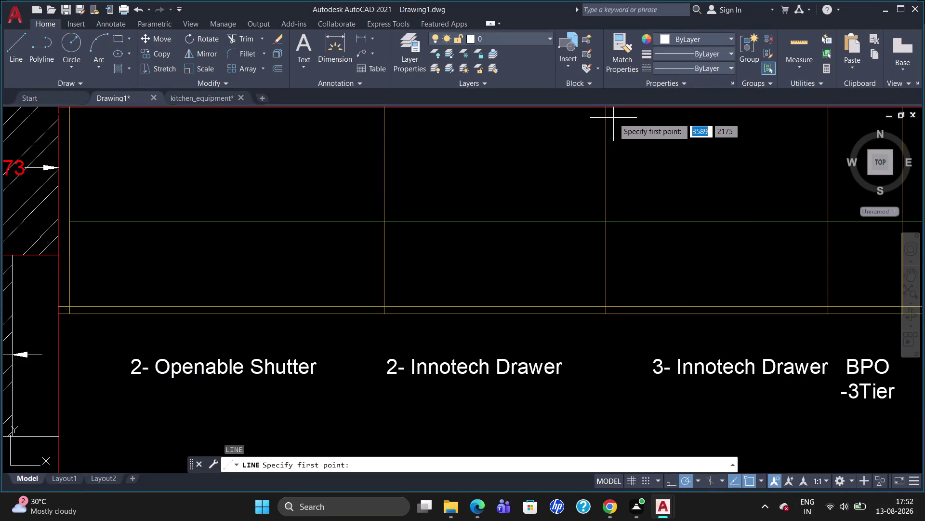
Draw the top, right and bottom edges of the hob outline in the 3-Innotech Drawer bay.
click(614, 117)
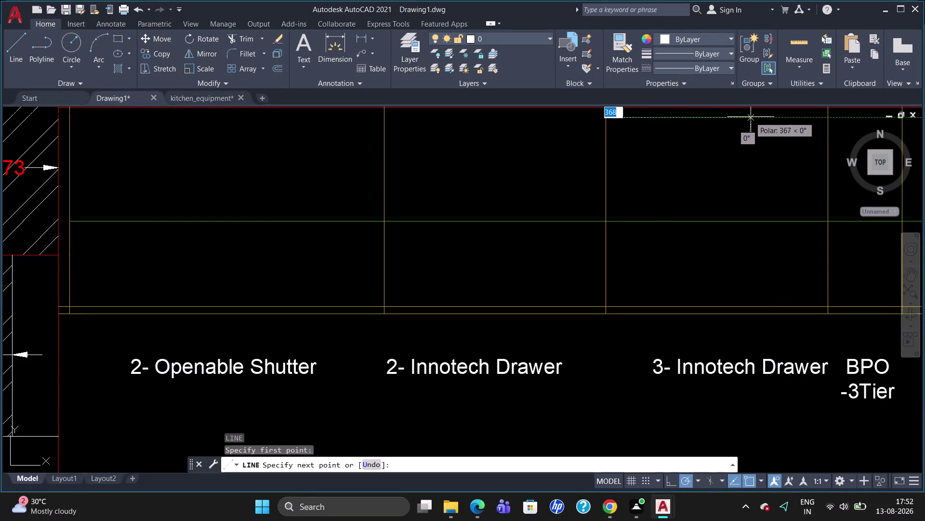
click(819, 115)
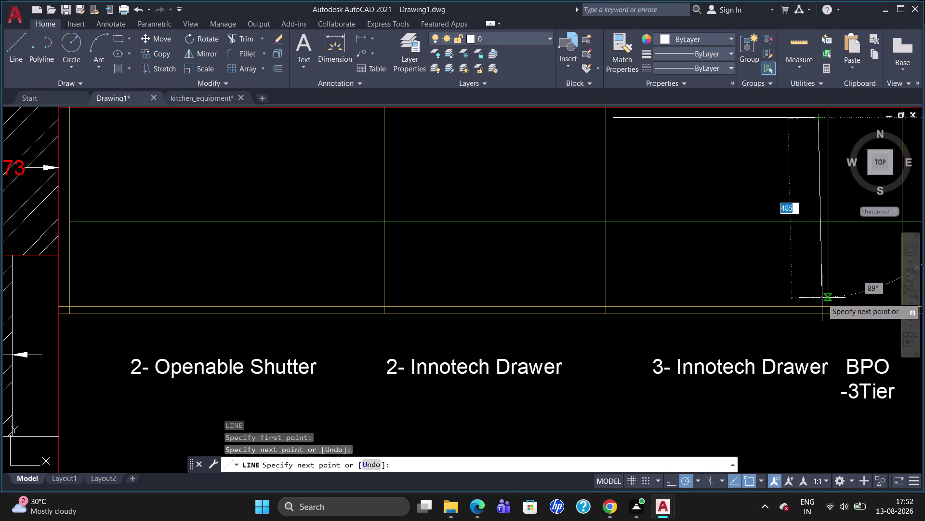
click(822, 299)
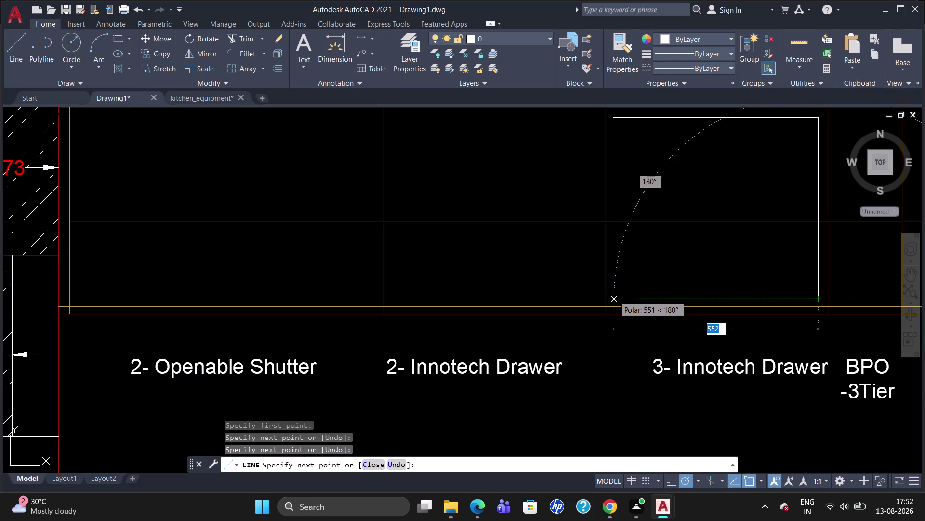
click(609, 296)
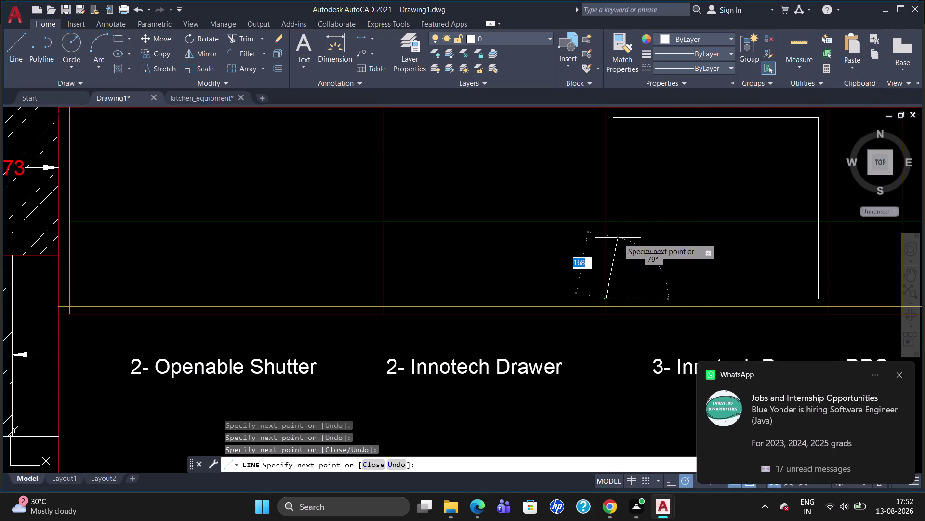
key(Escape)
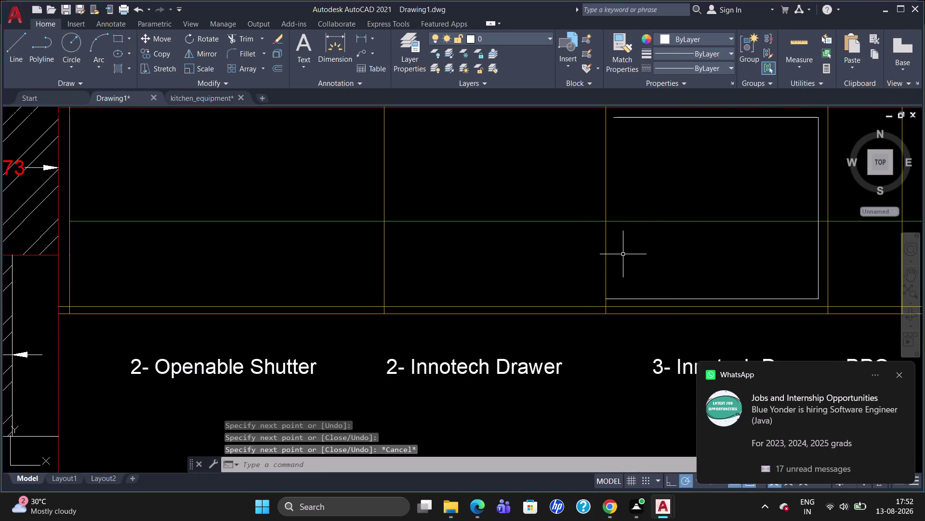
Add the outline's left edge from the top-left corner down to the bottom-left corner.
key(l)
key(Return)
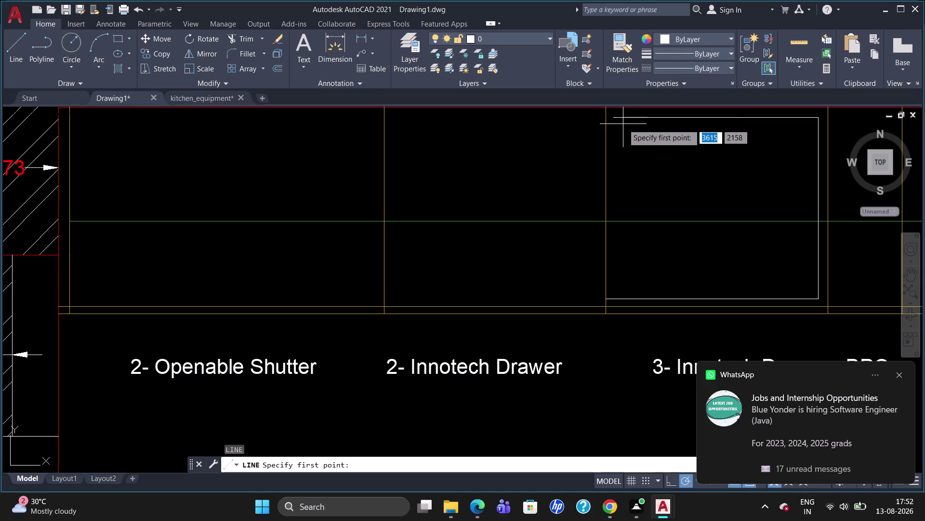
click(615, 117)
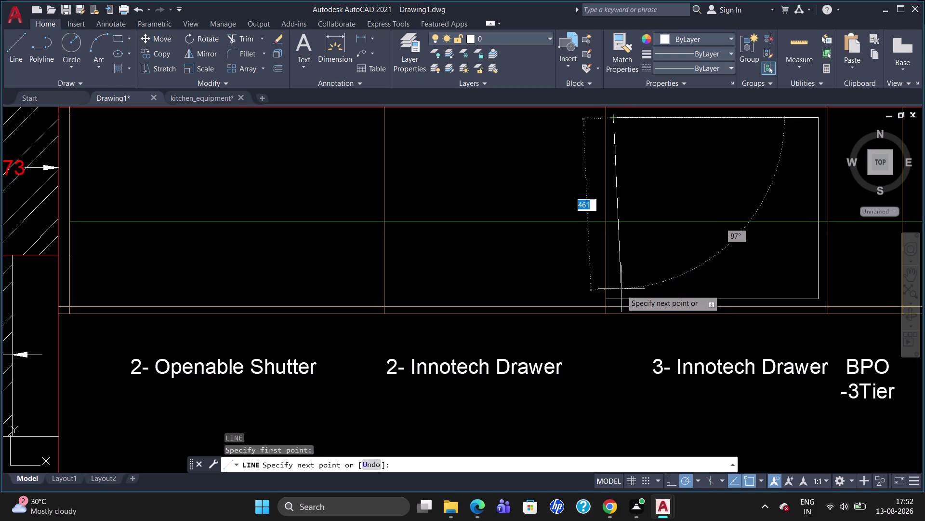
click(616, 298)
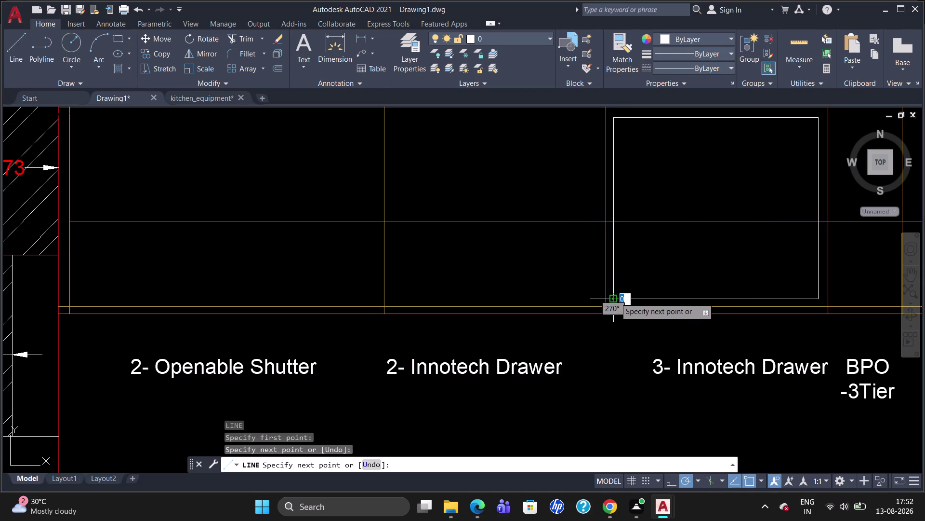
key(Escape)
Trim the overhanging line at the outline's bottom-left corner.
text(tr)
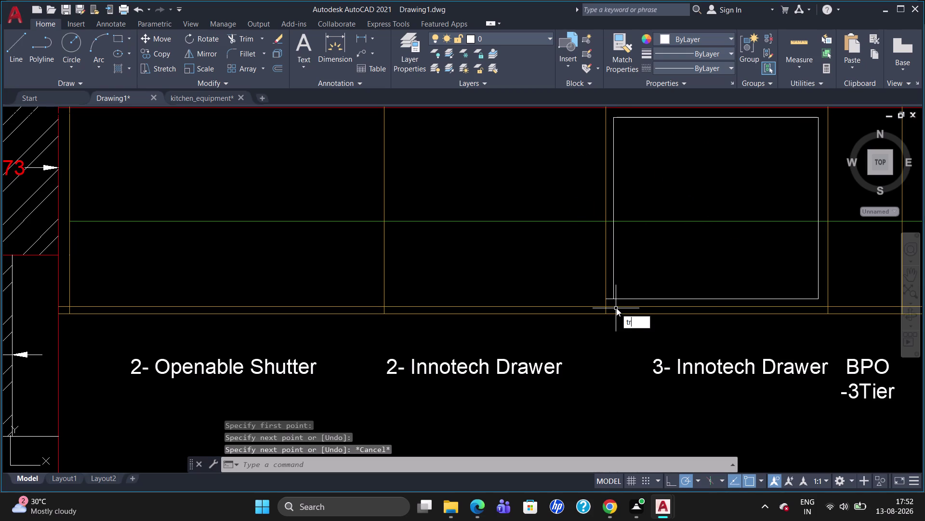
key(Return)
key(Return)
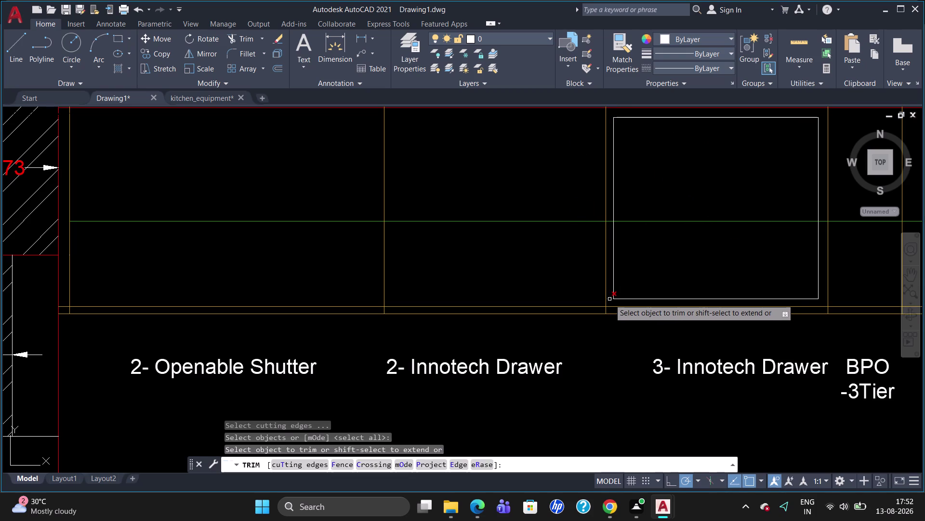
click(610, 299)
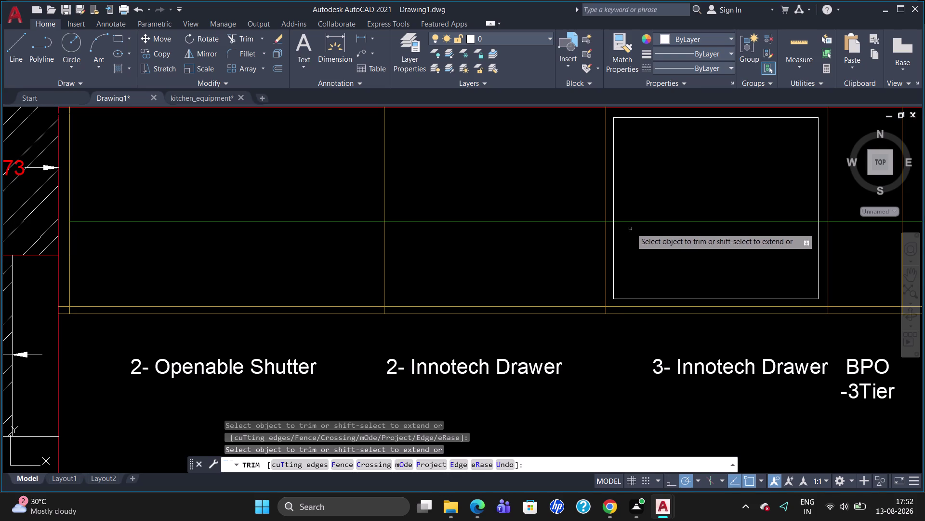
key(Escape)
Select the four outline edges and join them into one polyline.
click(658, 118)
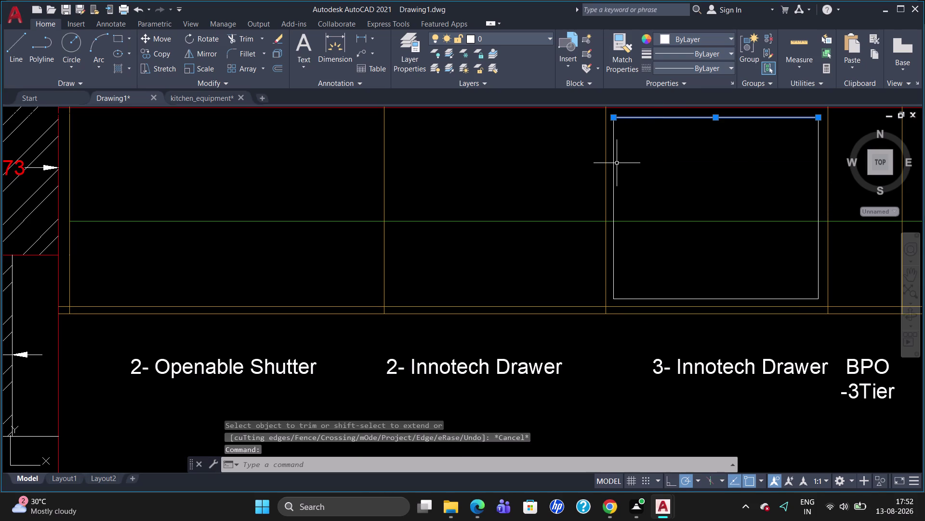
click(615, 165)
click(613, 190)
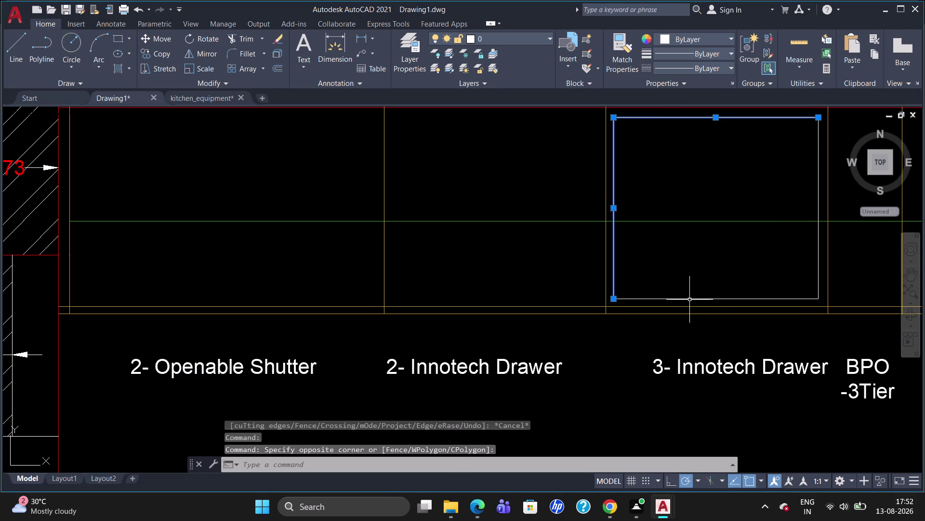
click(694, 299)
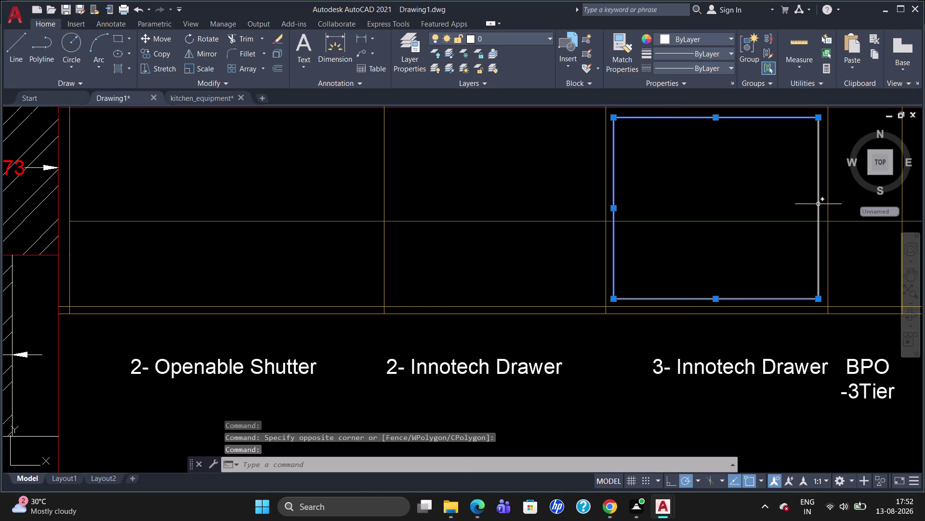
click(819, 204)
key(h)
key(BackSpace)
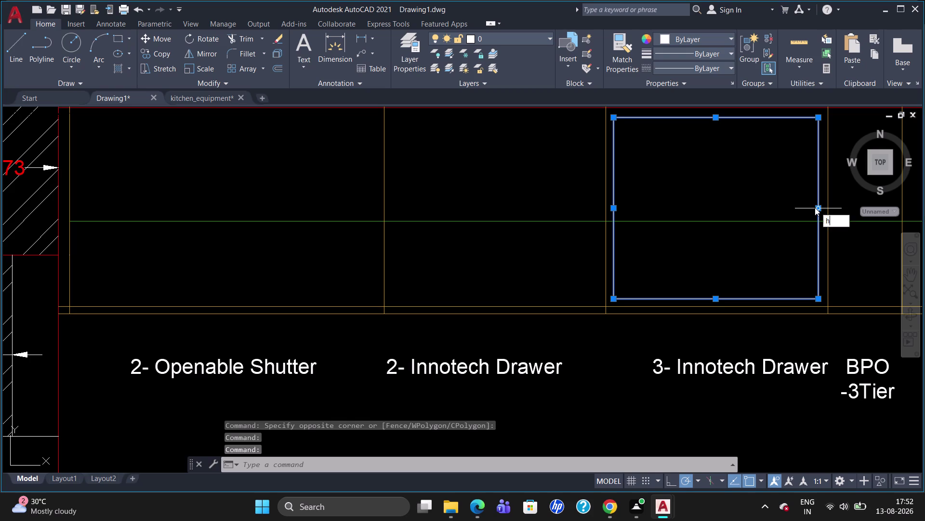
key(j)
key(Return)
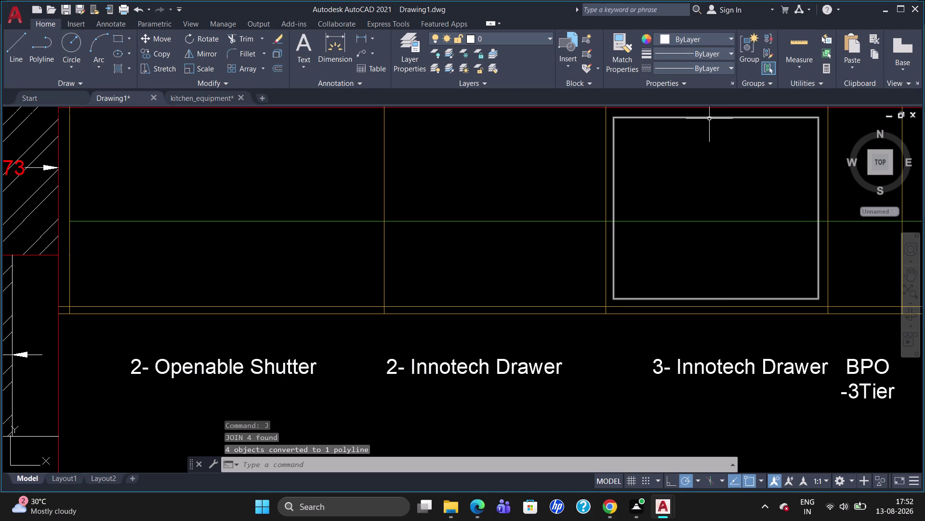
click(710, 118)
key(Escape)
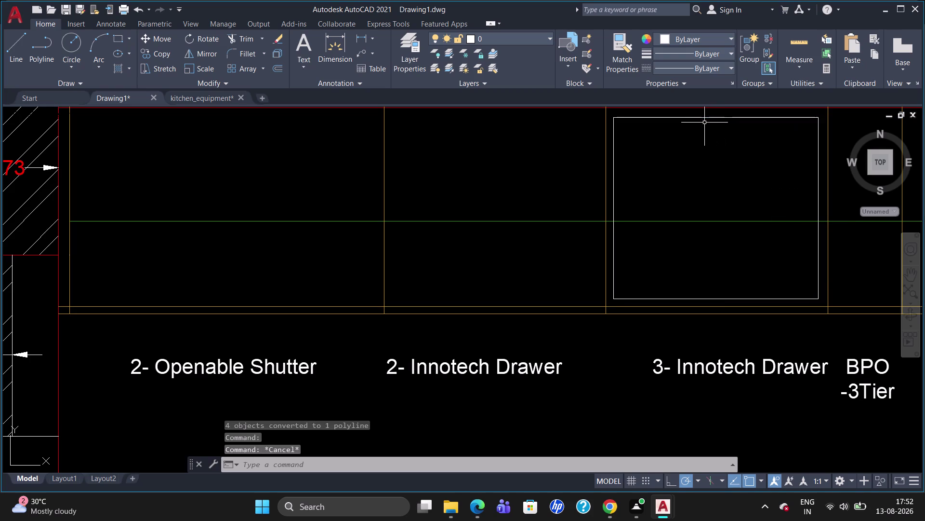
Start FILLET, open the radius prompt, then cancel and restart the command.
key(f)
key(Return)
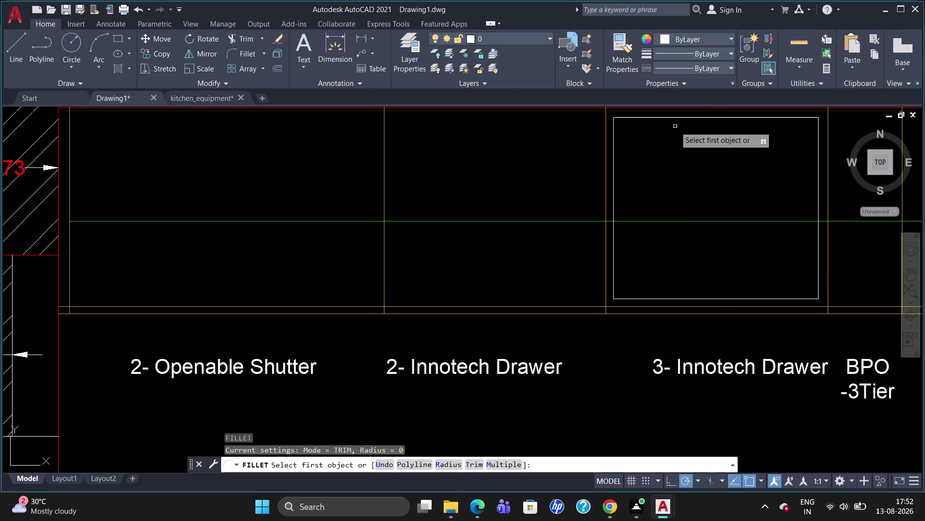
key(r)
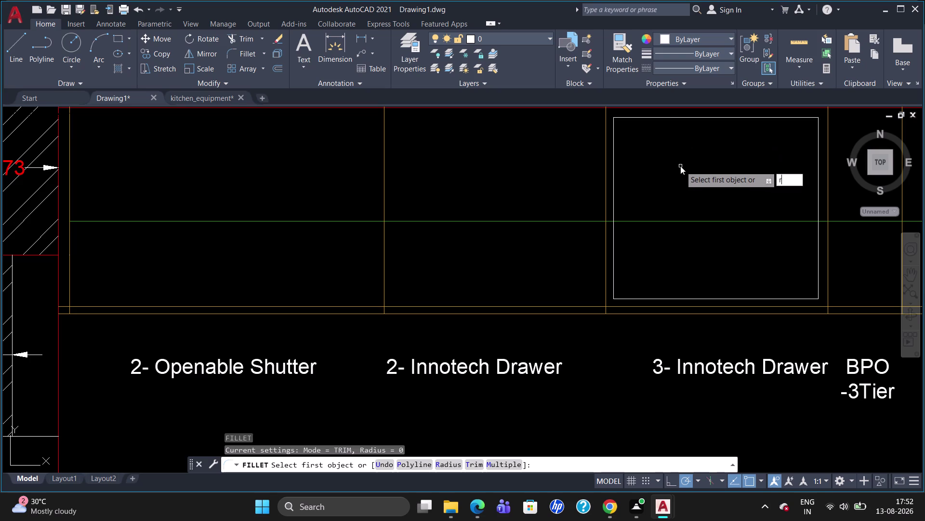
key(Return)
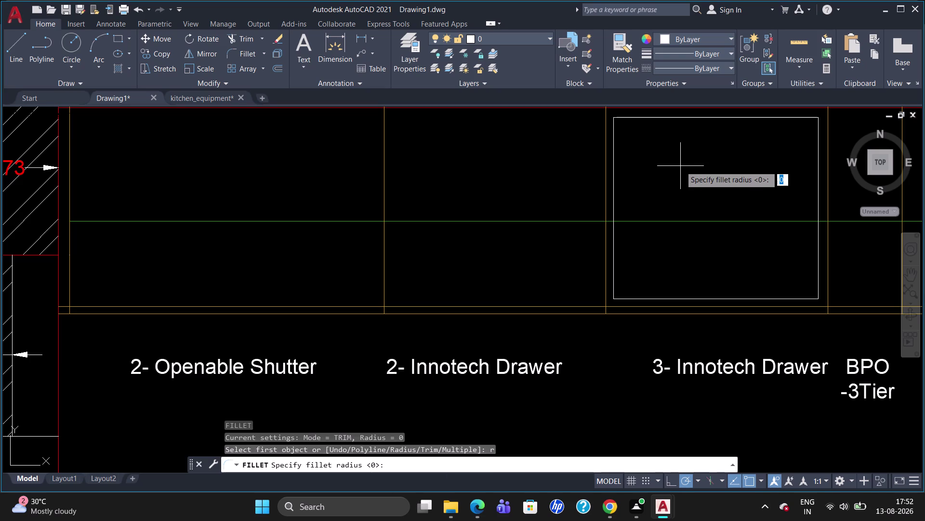
key(Escape)
key(g)
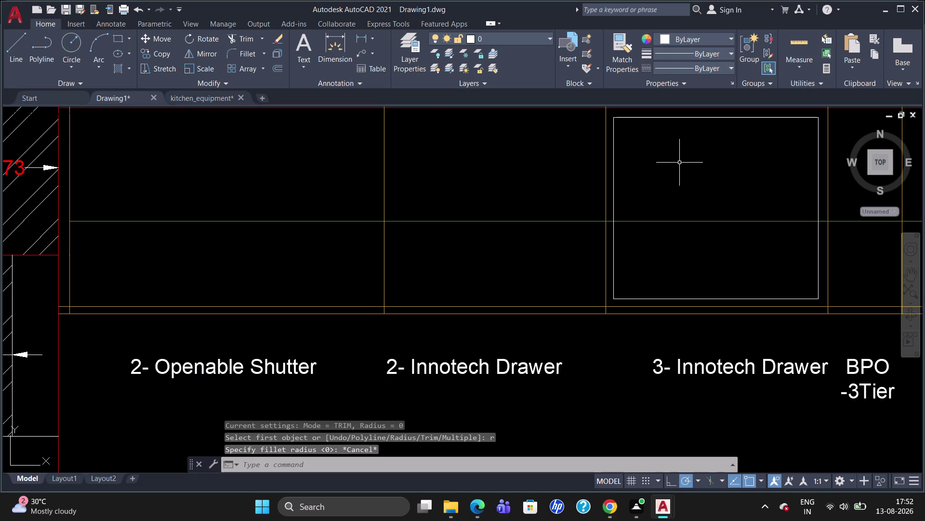
key(BackSpace)
key(f)
key(Return)
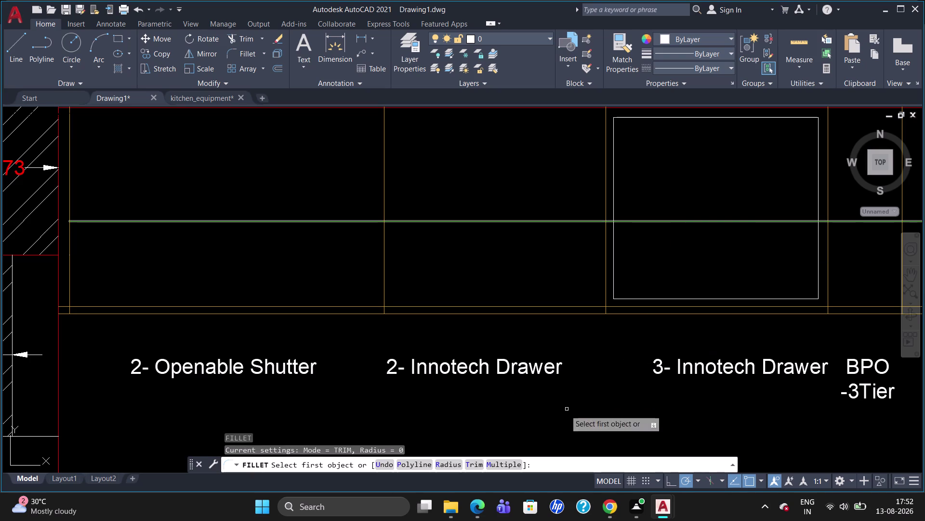
click(495, 461)
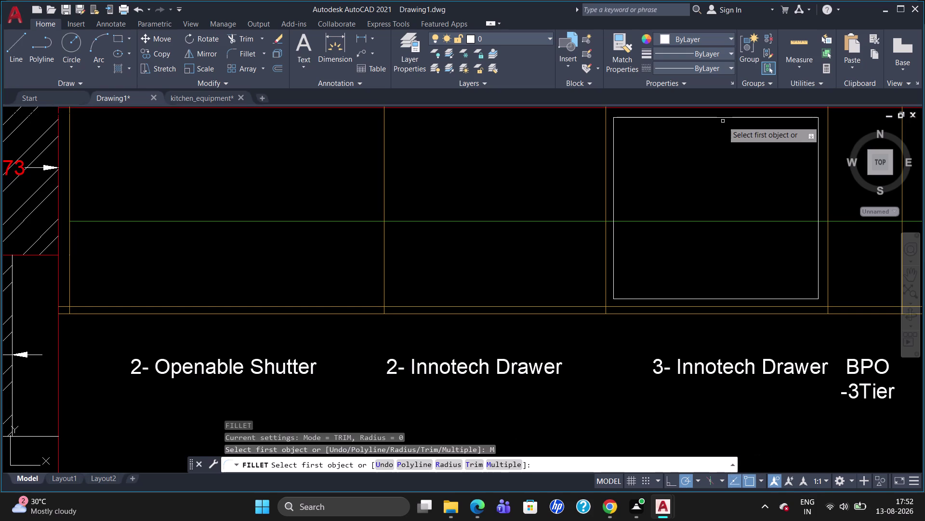
Try filleting the outline's top edge, then the Polyline option on the hob outline.
click(720, 116)
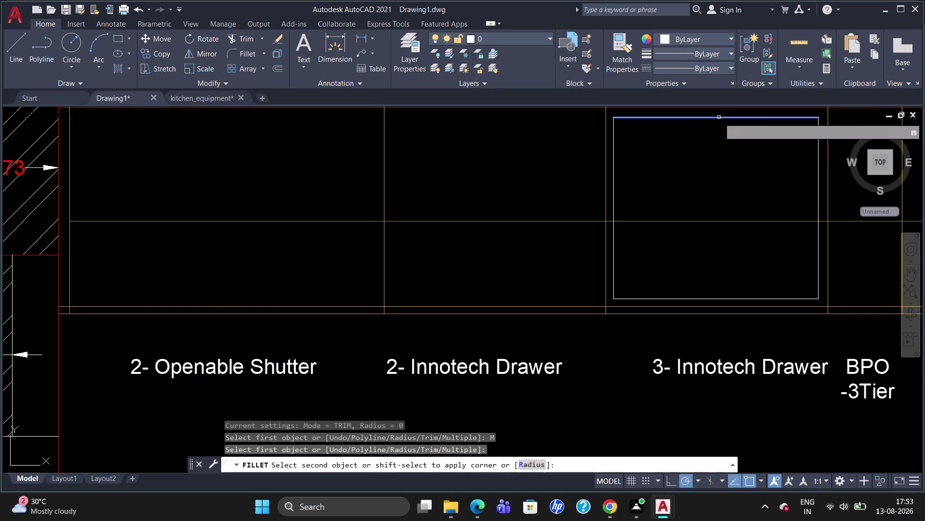
key(Return)
click(717, 118)
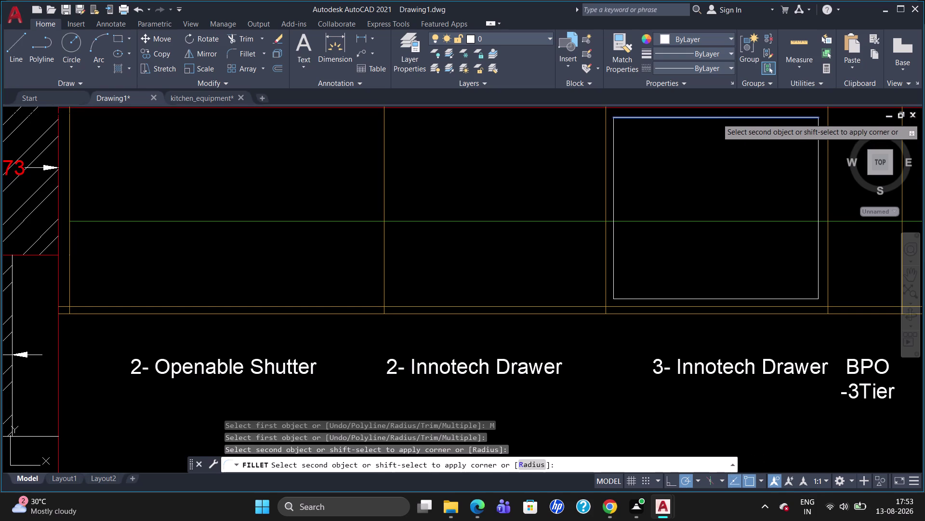
key(Escape)
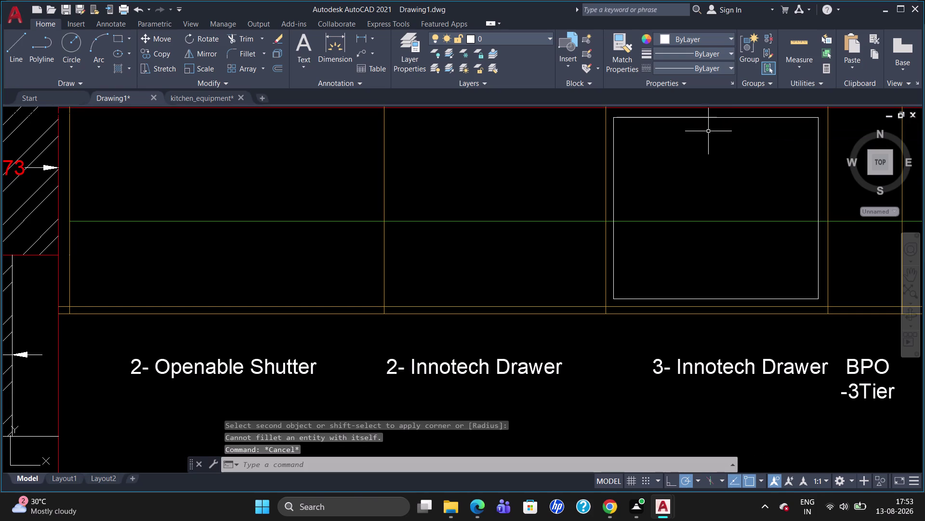
key(f)
key(Return)
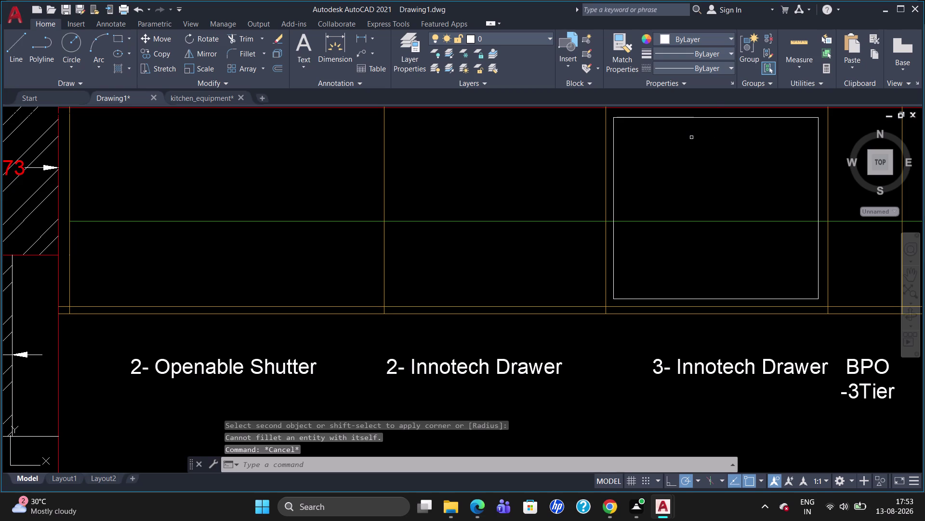
right_click(690, 138)
click(726, 201)
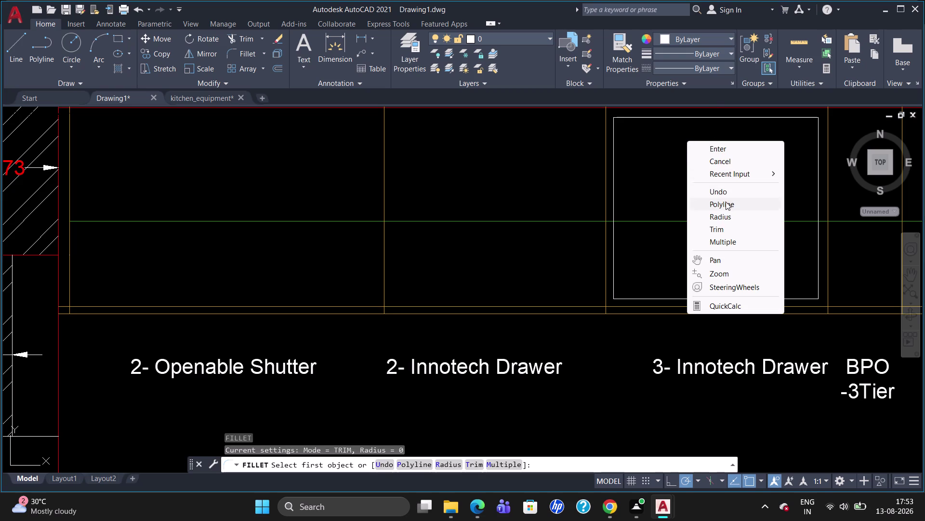
click(692, 119)
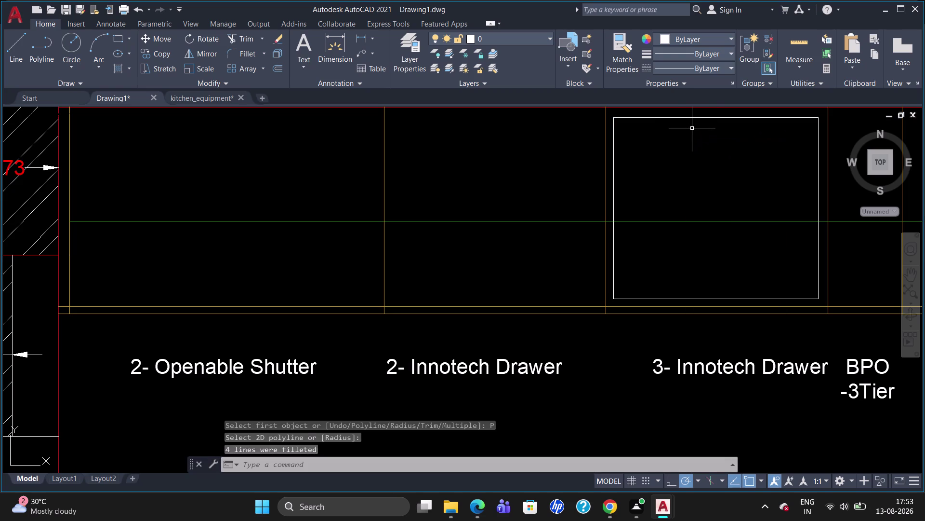
key(2)
key(Return)
key(Escape)
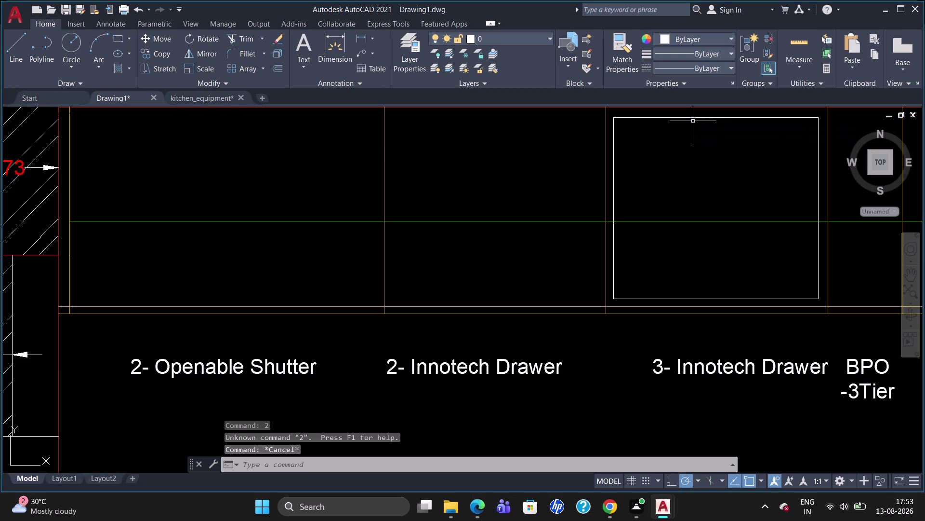
Retry FILLET's radius option, entering 2 and picking the rectangle's top side.
key(f)
key(Return)
key(r)
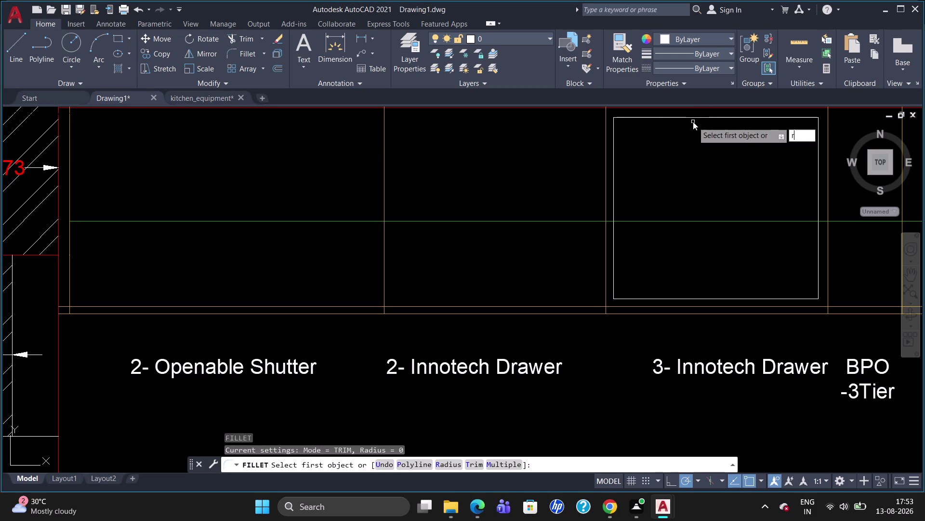
key(Return)
right_click(692, 123)
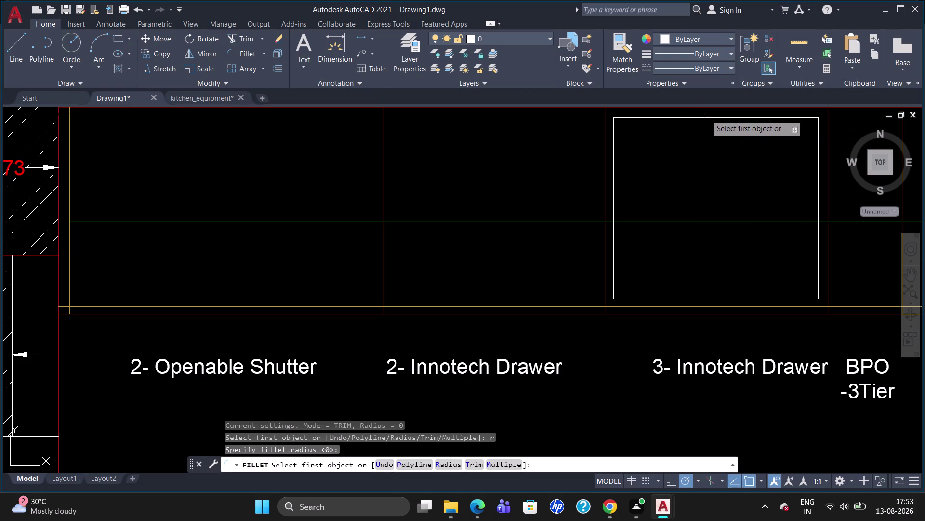
click(706, 118)
key(2)
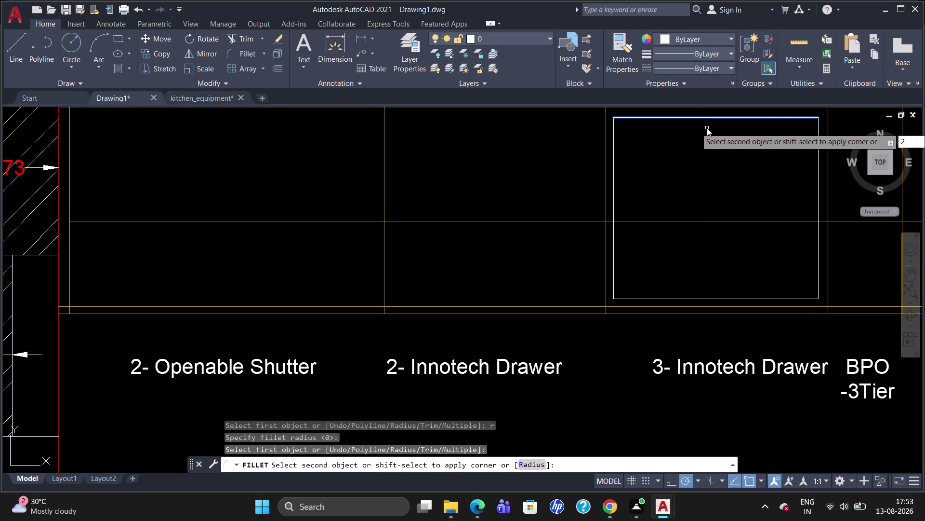
key(Return)
click(708, 118)
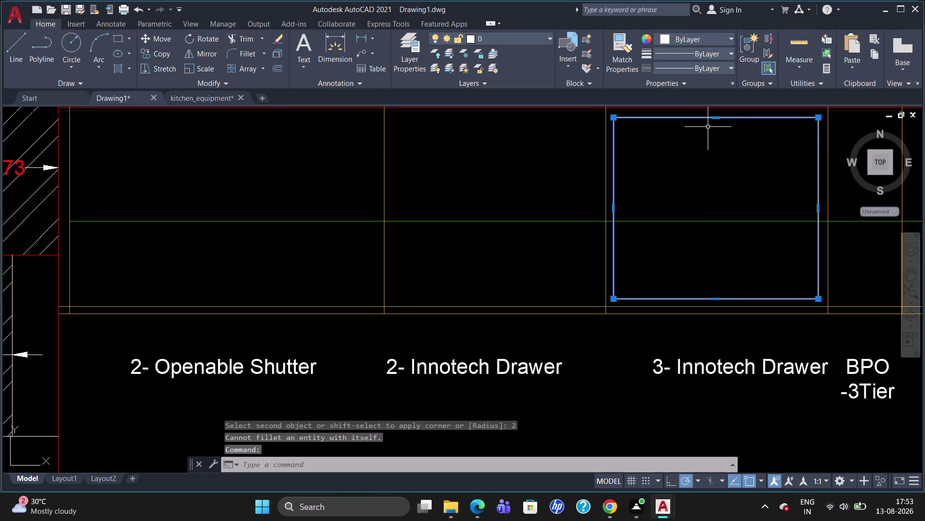
key(Escape)
key(f)
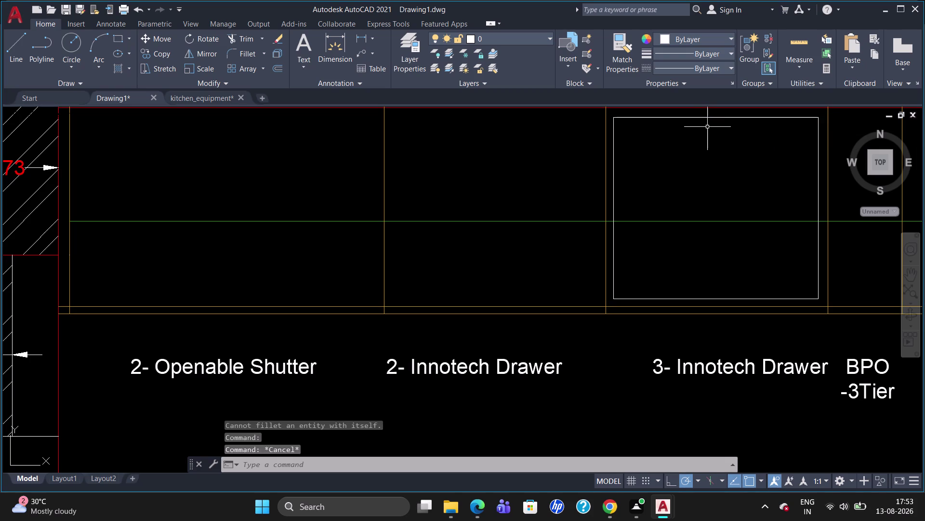
key(Return)
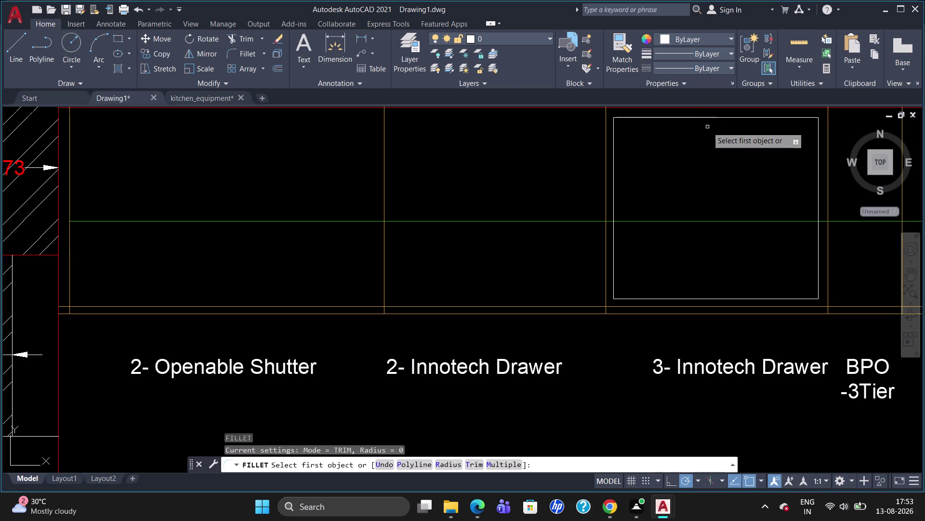
Enter 2 at the polyline prompt and select the rectangle in the drawer bay.
click(402, 466)
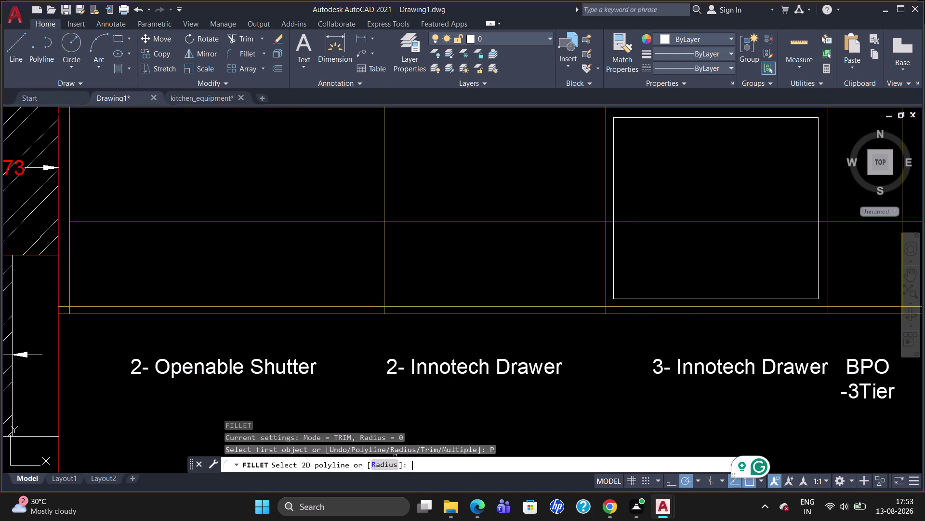
key(2)
key(Return)
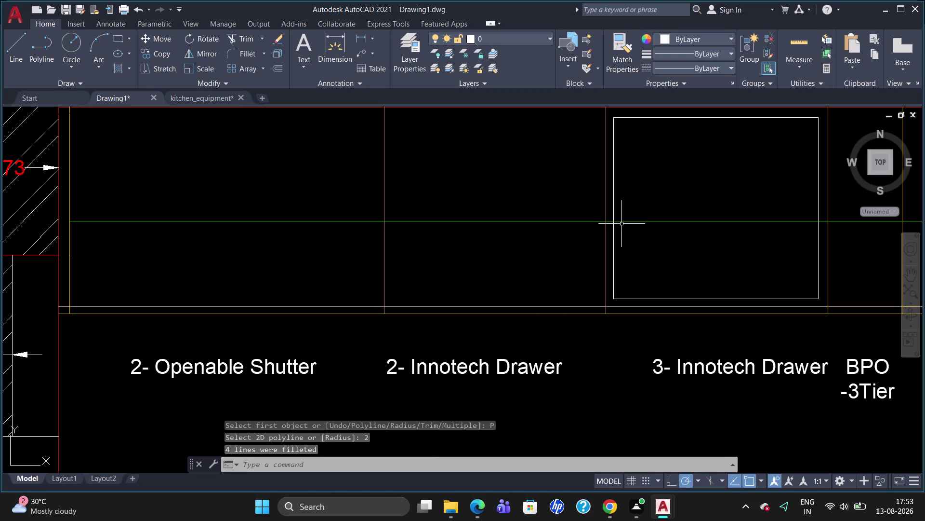
click(695, 117)
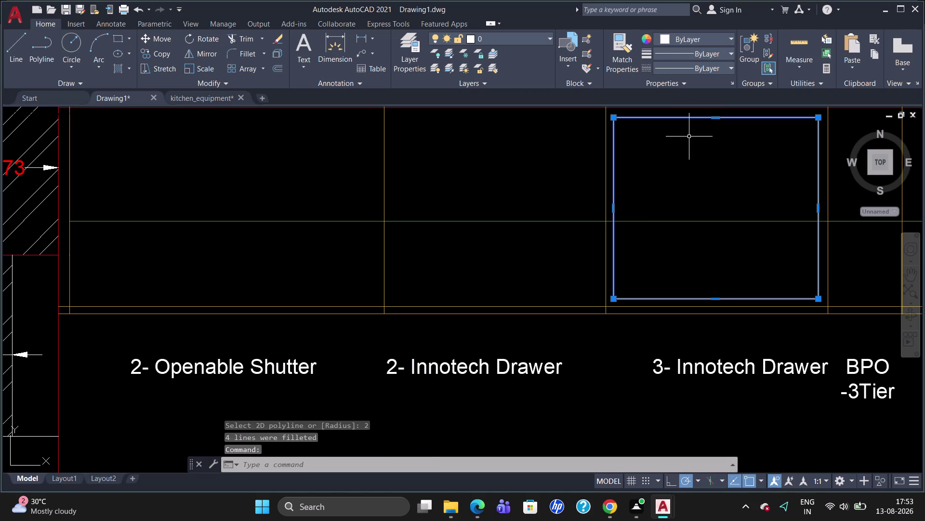
key(Return)
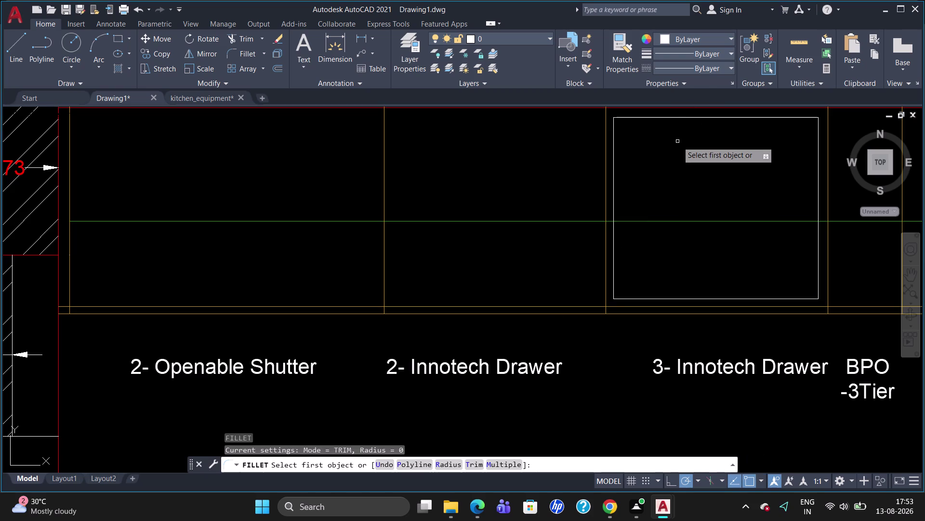
key(Escape)
key(f)
key(Return)
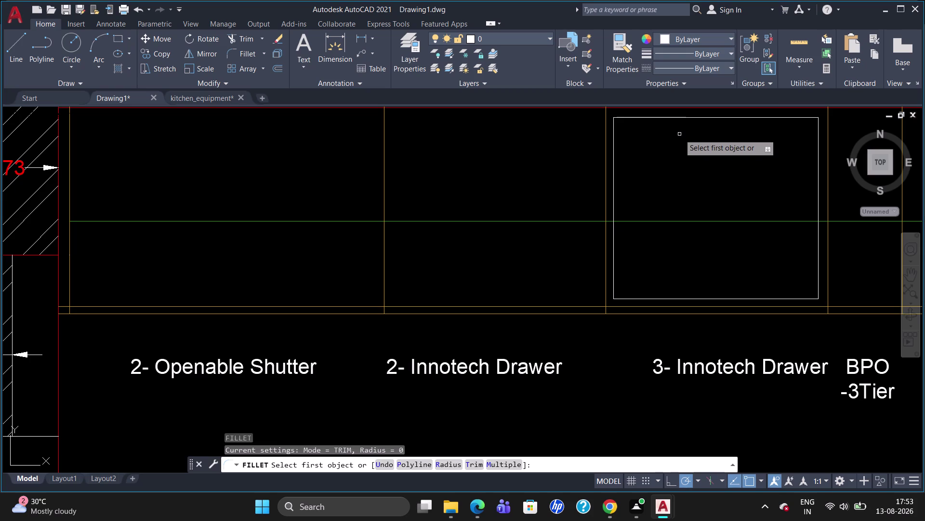
Set the fillet radius to 2 and pick the rectangle's top and left sides twice.
key(r)
key(Return)
key(2)
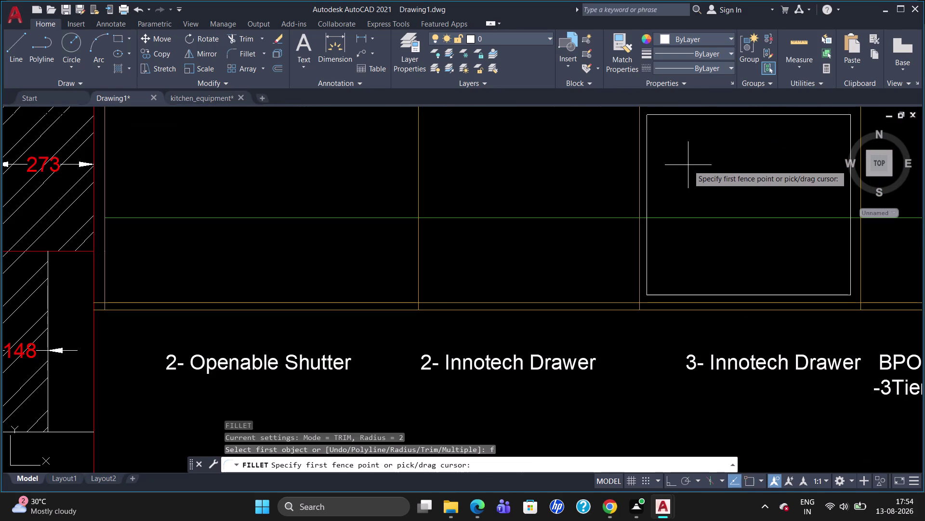
Zoom around the drawer bay and attempt FILLET's radius option again.
key(r)
key(Return)
Enter a radius of 20 and cancel the mistaken fence selection.
text(2)
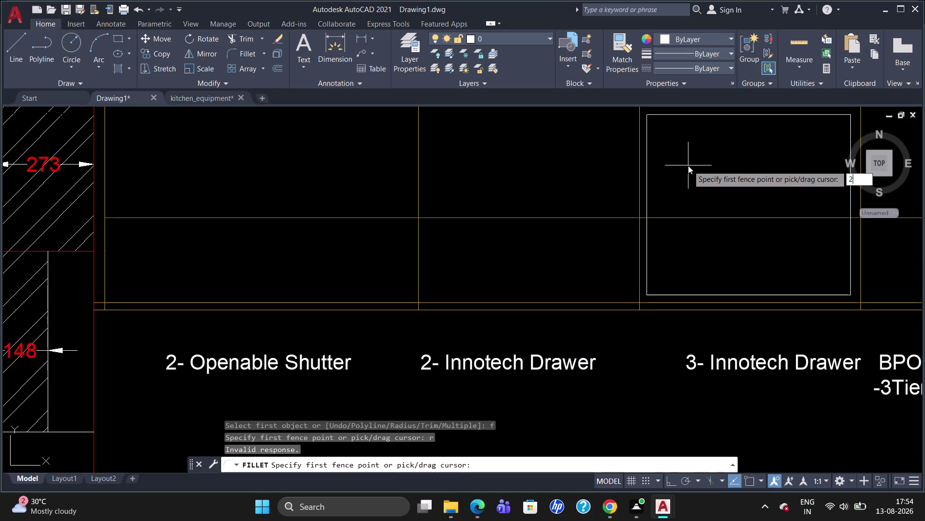
text(0)
key(Return)
key(Return)
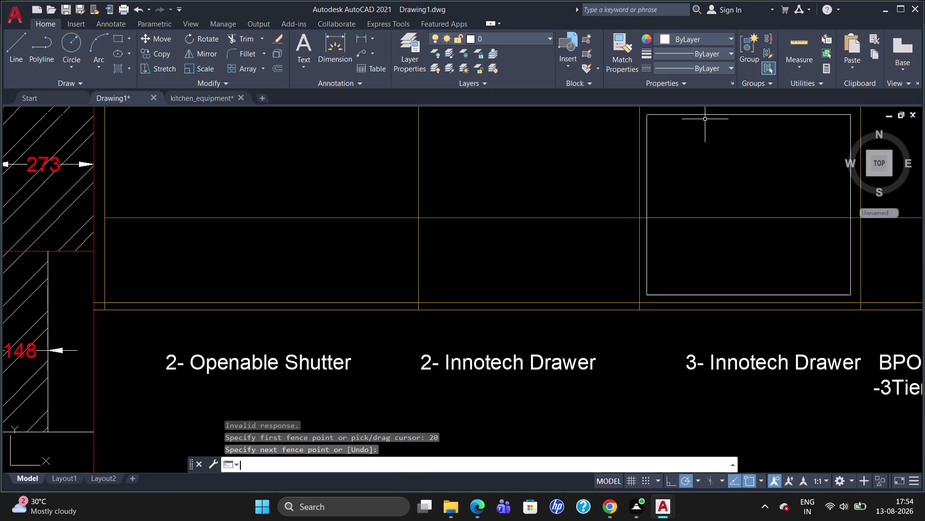
click(705, 113)
key(Escape)
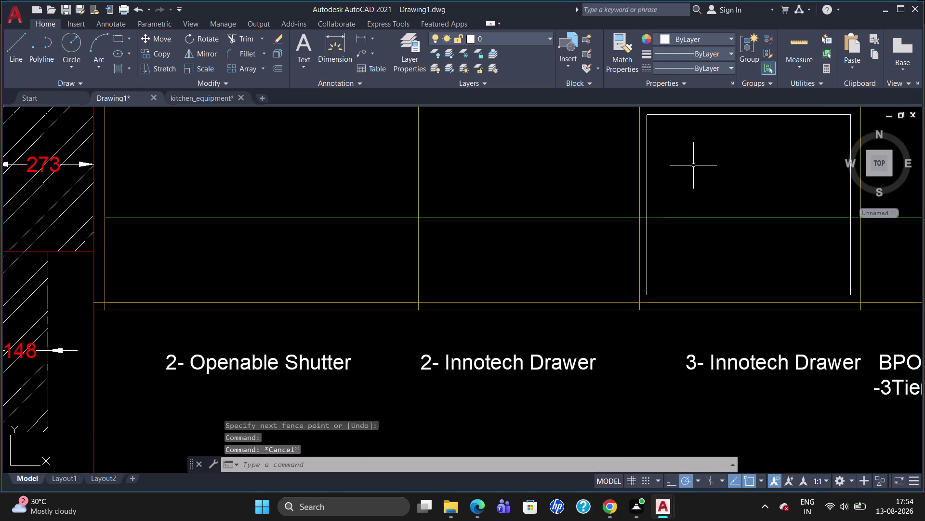
key(f)
key(Return)
Set the fillet radius to 20 and round the hob's bottom-left corner.
key(r)
key(Return)
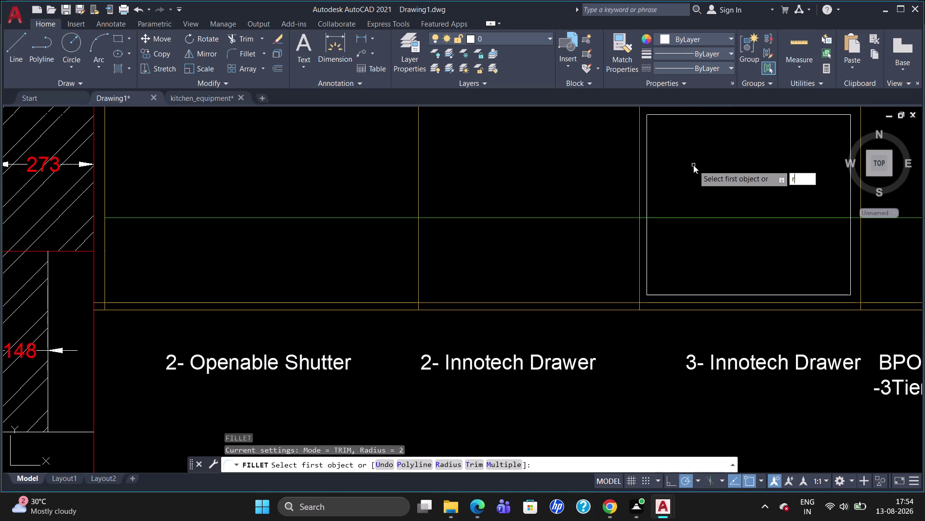
text(20)
key(Return)
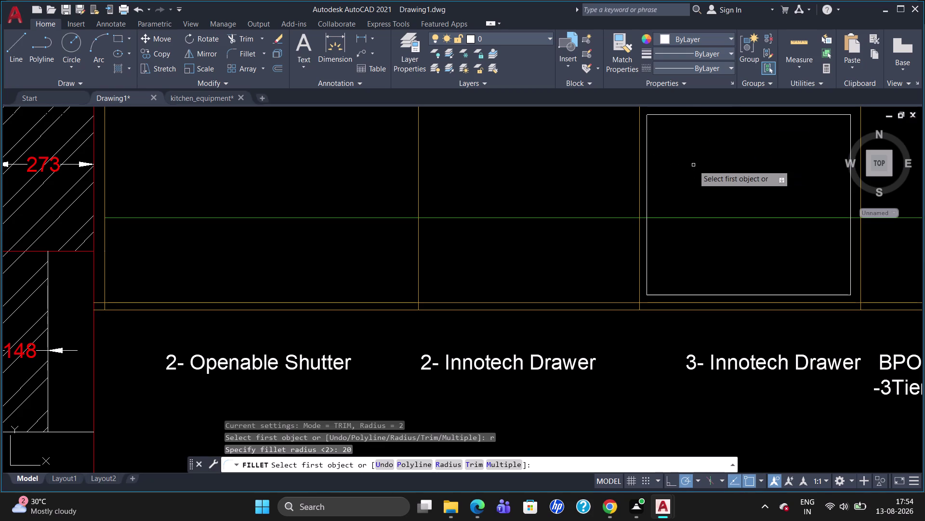
click(646, 253)
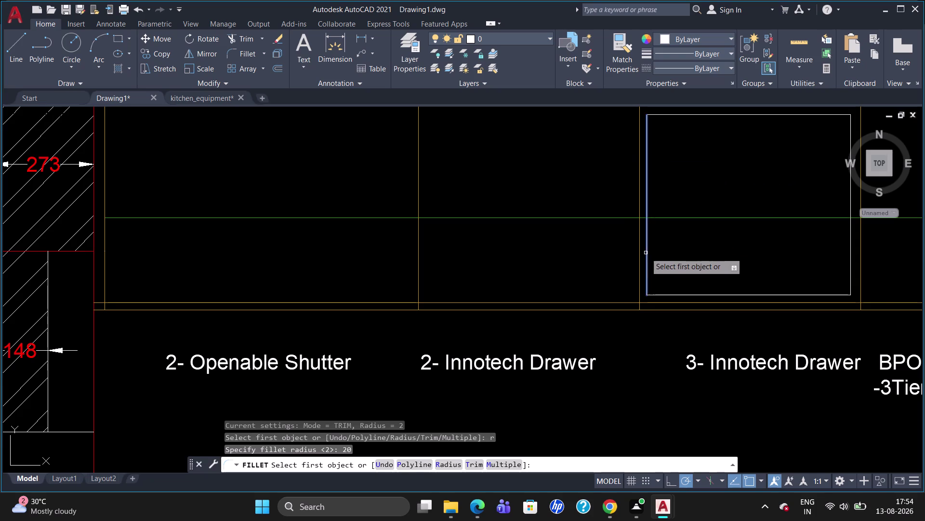
click(707, 295)
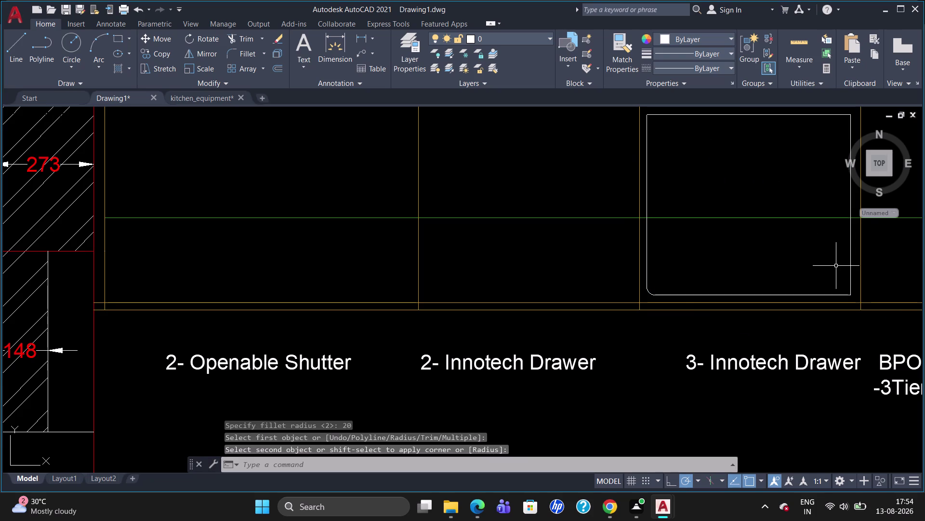
Round the bottom-right corner with a 20 radius.
key(f)
key(Return)
key(r)
key(Return)
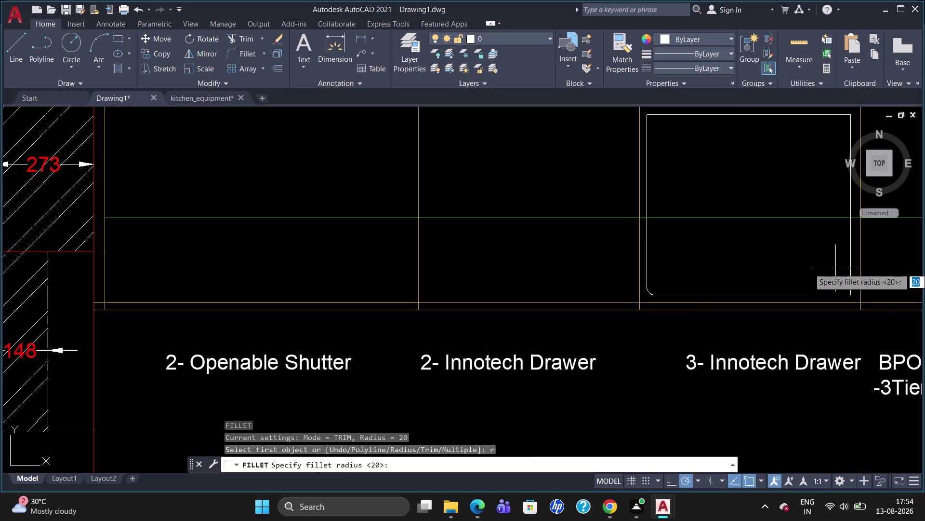
key(2)
key(0)
key(Return)
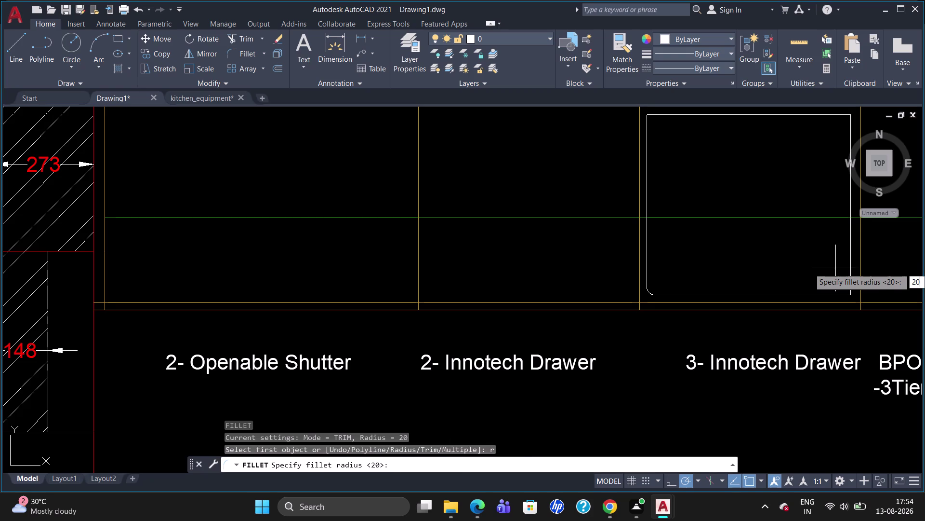
click(853, 249)
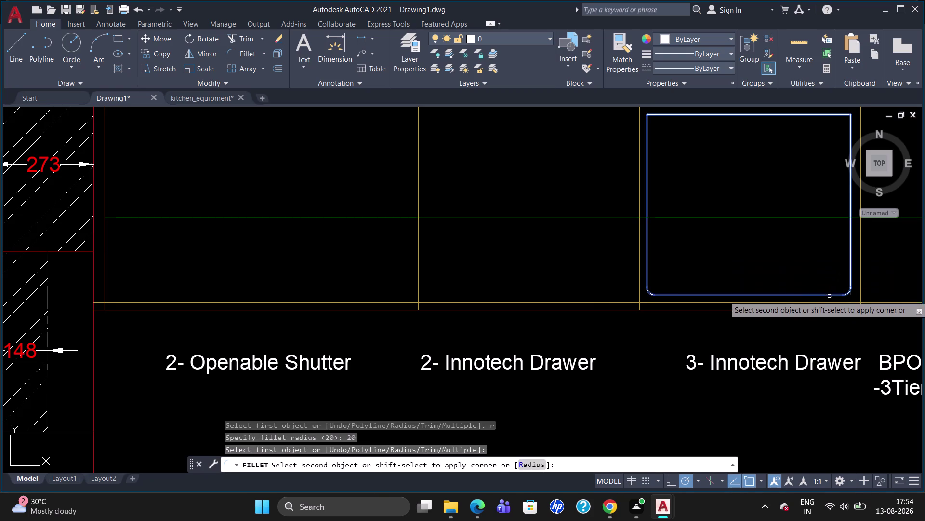
click(830, 296)
Round the top-right corner with a 20 radius.
key(g)
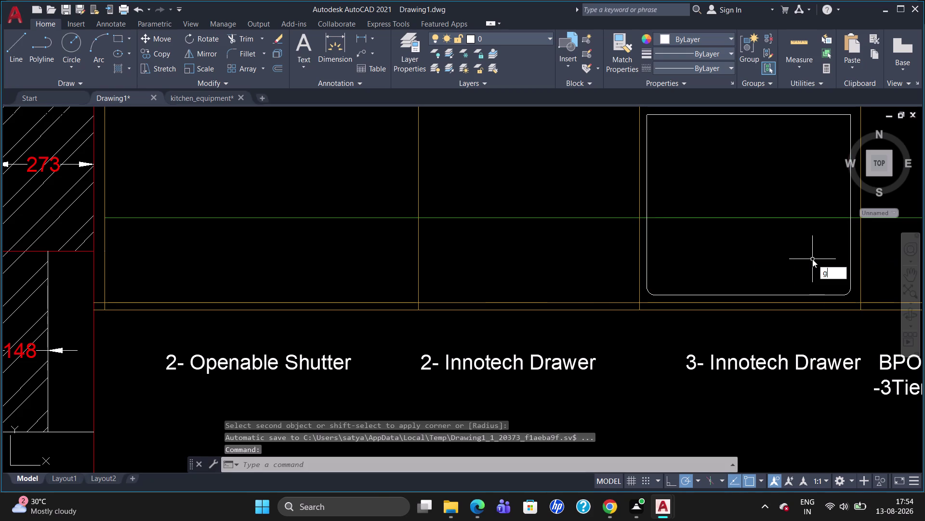
key(BackSpace)
key(f)
key(Return)
key(r)
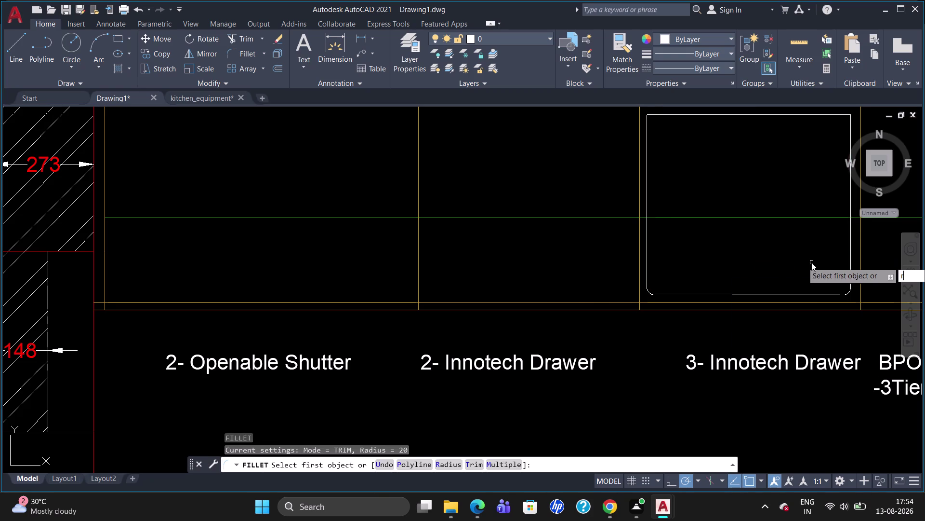
key(Return)
text(20)
key(Return)
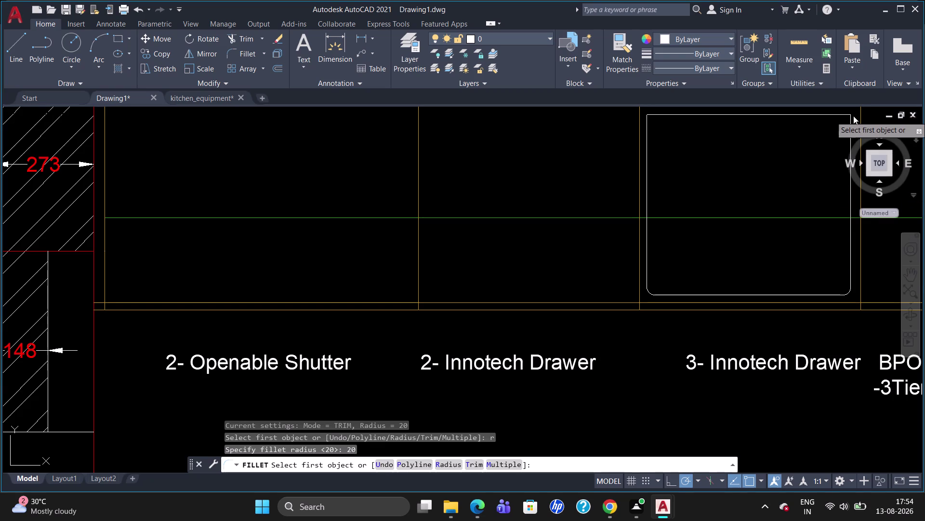
click(852, 186)
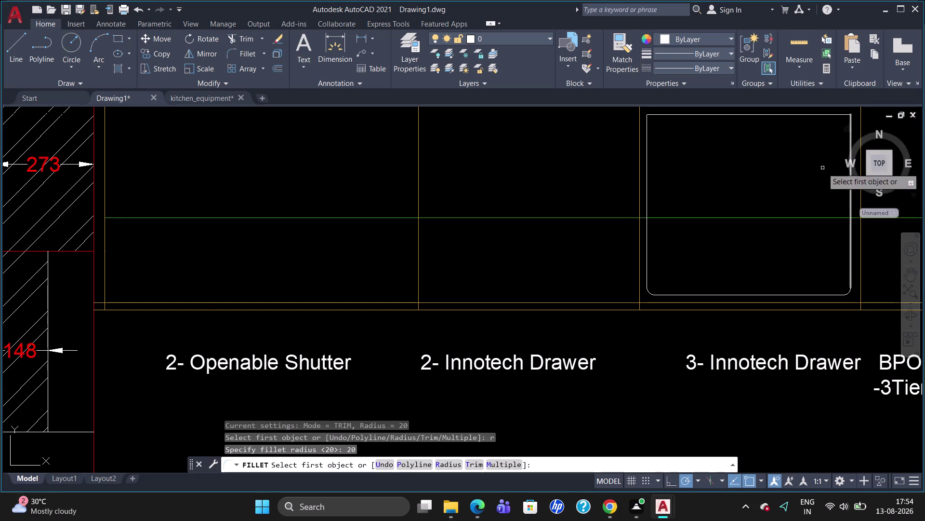
click(787, 113)
key(Return)
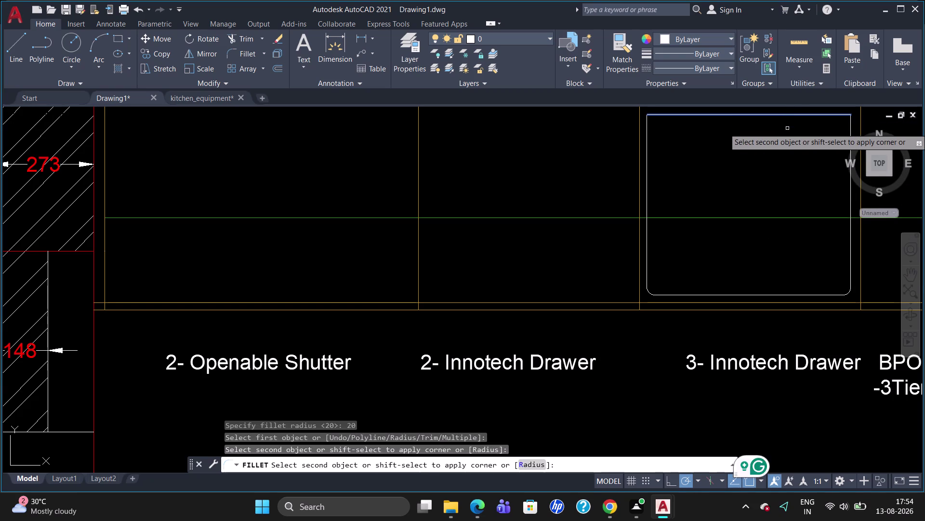
After a cancelled attempt, round the last remaining corner with a 20 radius.
click(849, 194)
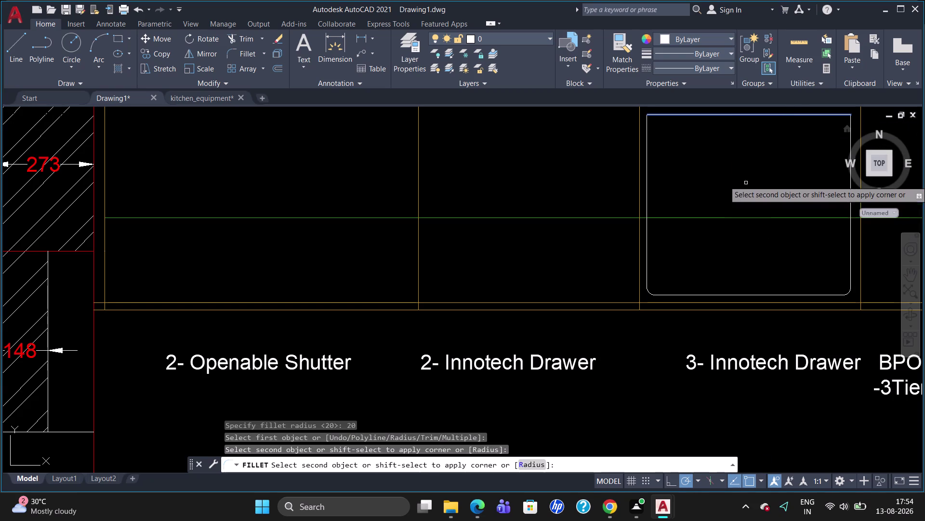
click(647, 147)
key(Escape)
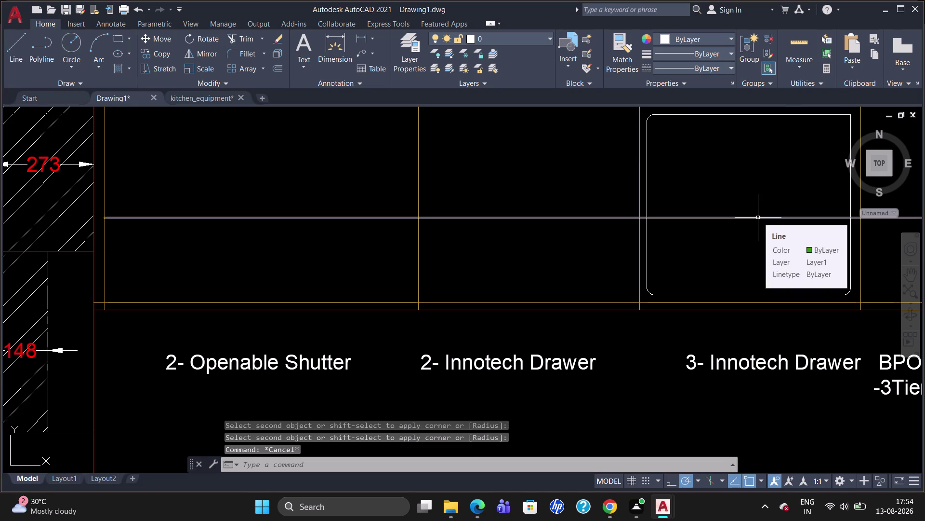
key(f)
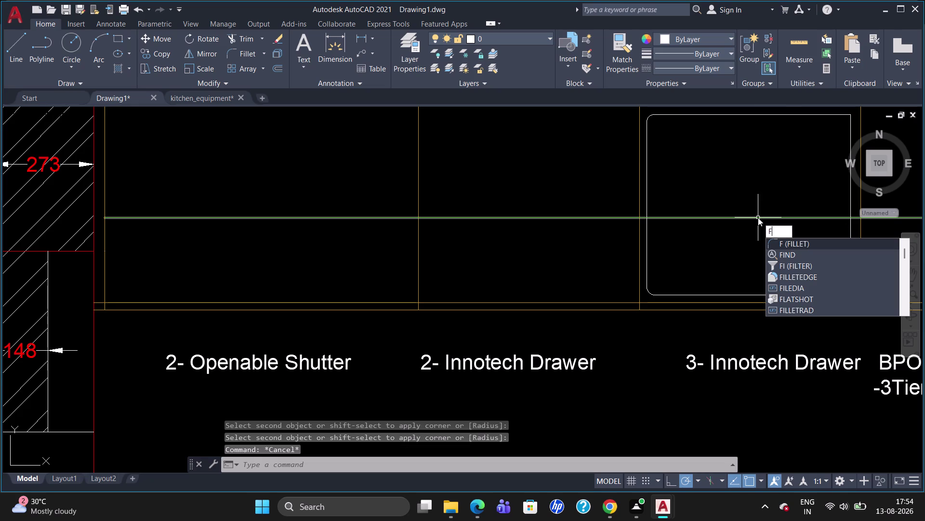
key(Return)
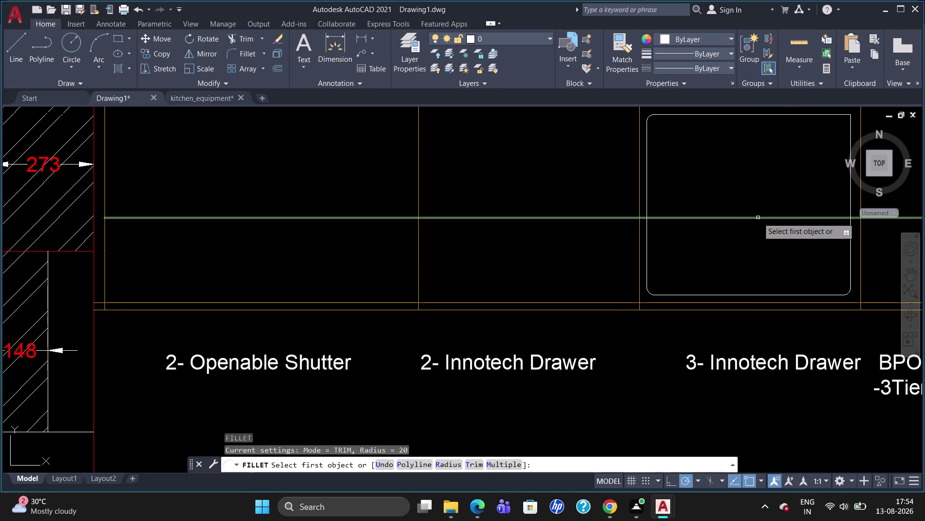
key(r)
key(Return)
text(20)
key(Return)
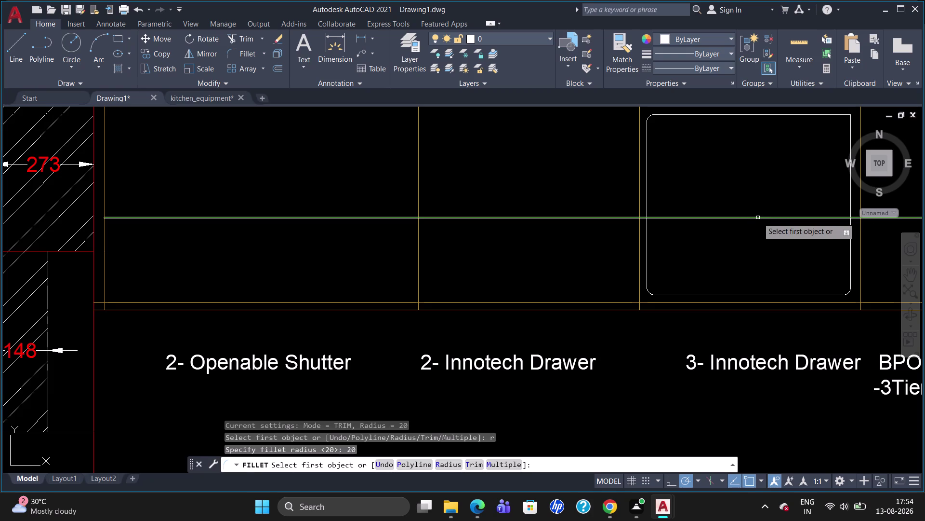
click(804, 116)
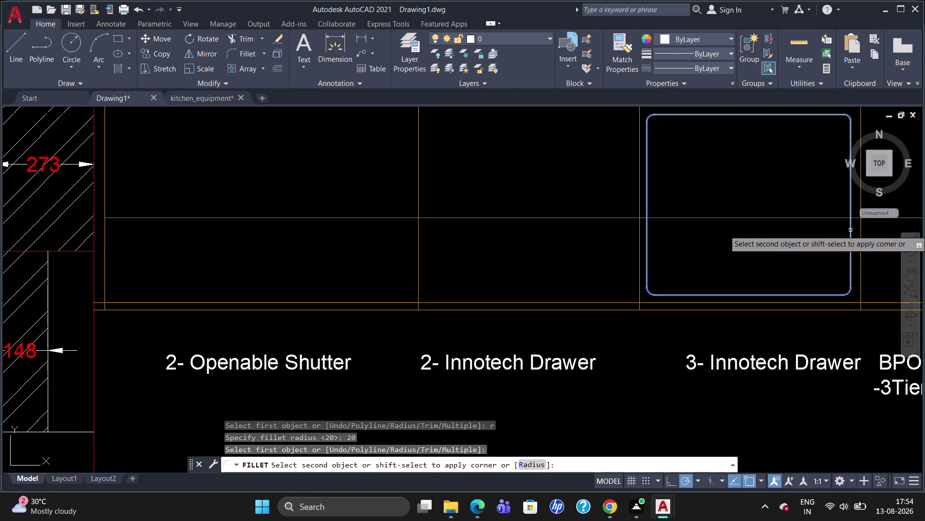
click(850, 230)
key(Escape)
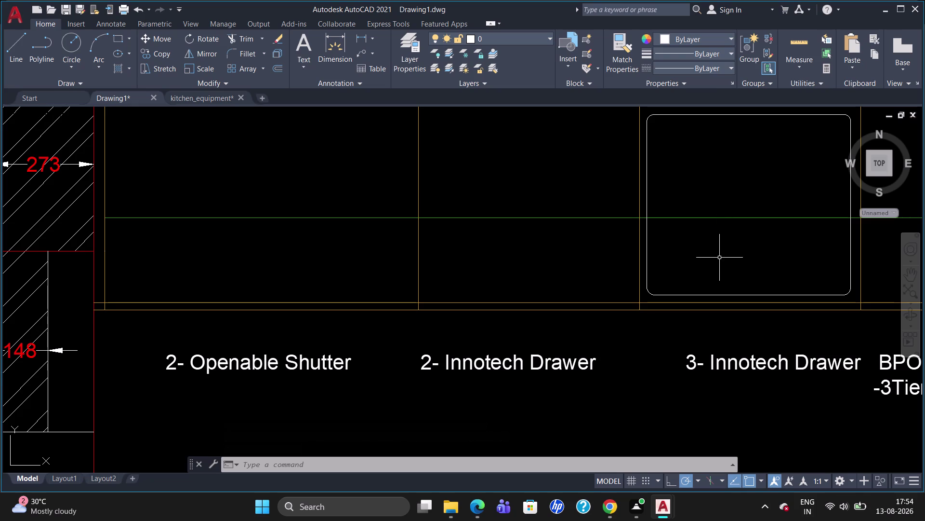
Draw a small circle and a larger concentric ring at the hob's top-left burner centre.
key(c)
key(Return)
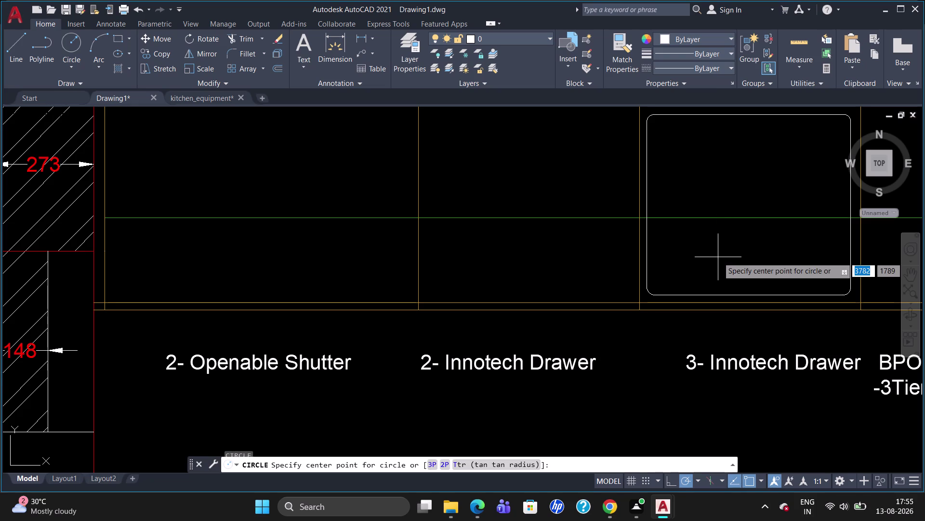
click(681, 152)
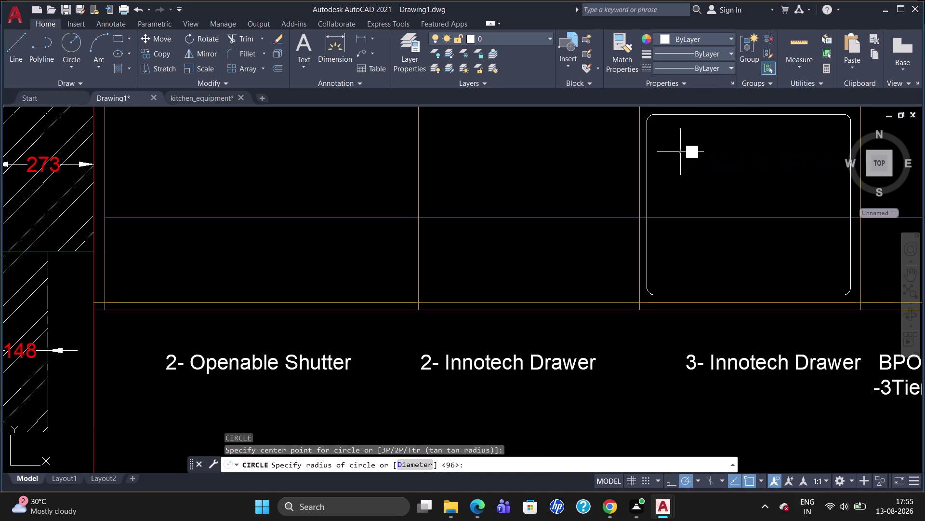
click(680, 141)
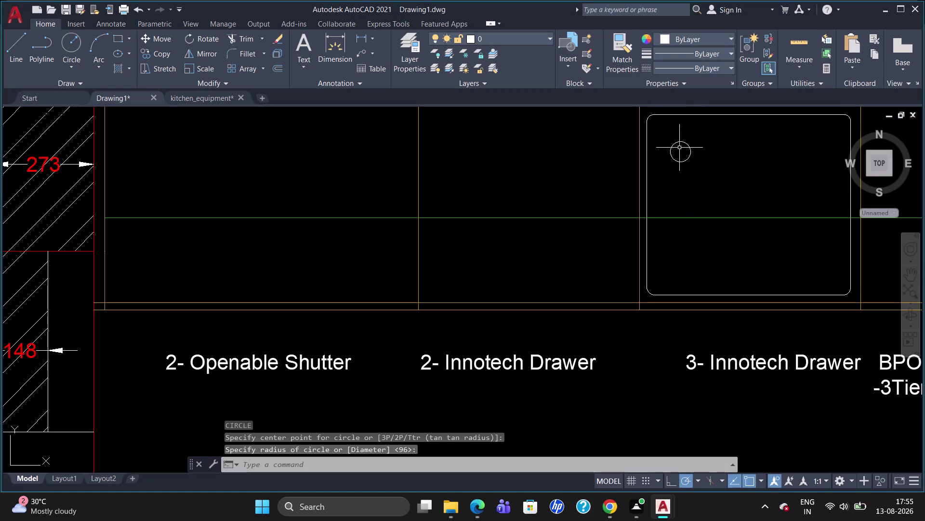
key(c)
key(Return)
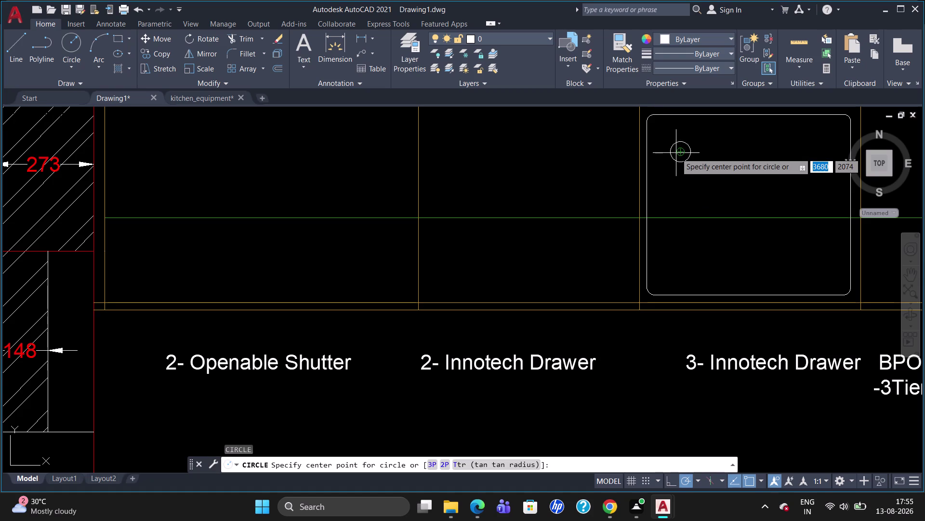
click(683, 149)
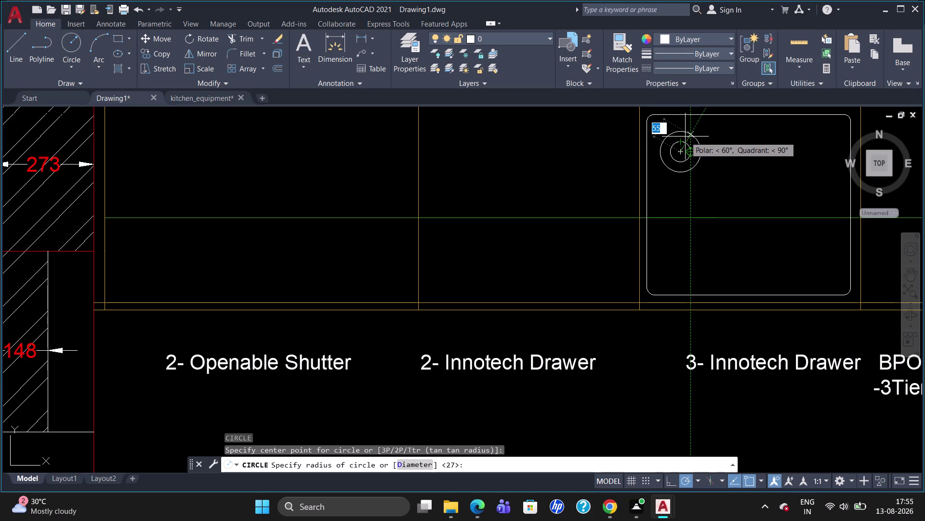
click(685, 137)
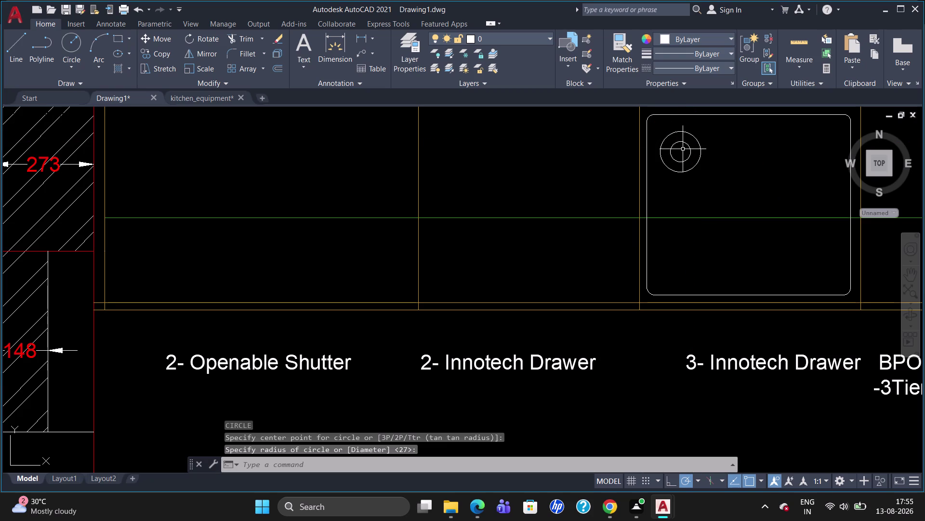
Cancel a failed third circle attempt and adjust the zoom.
key(c)
key(Return)
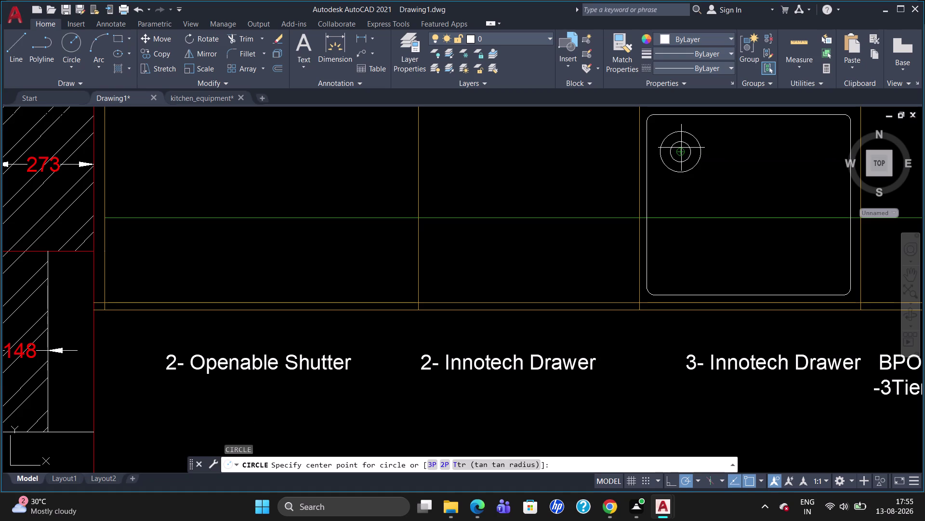
click(682, 148)
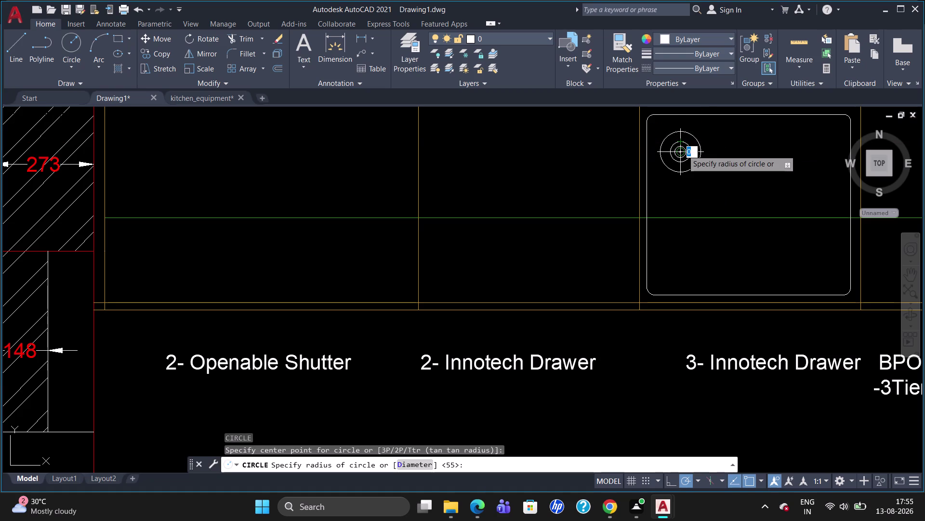
click(683, 150)
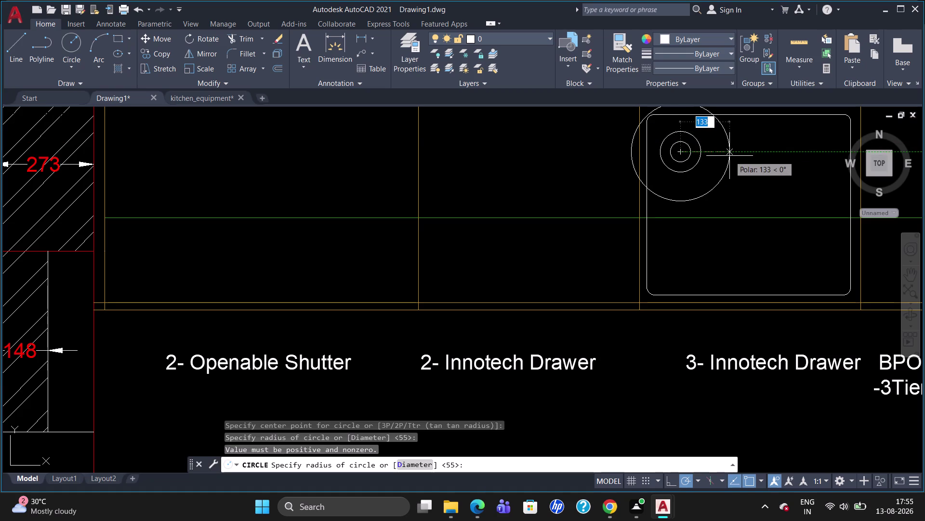
key(Escape)
scroll(down, 3)
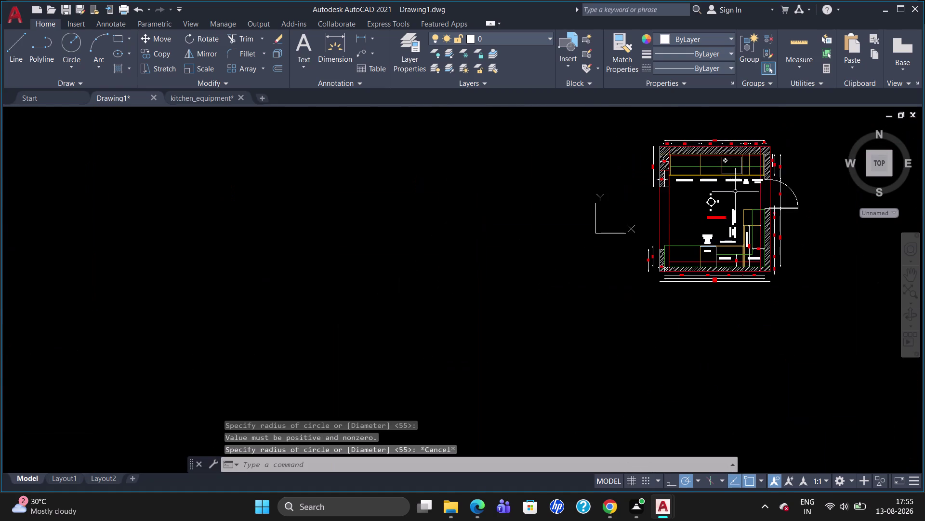
scroll(up, 3)
scroll(up, 3)
scroll(down, 3)
scroll(up, 3)
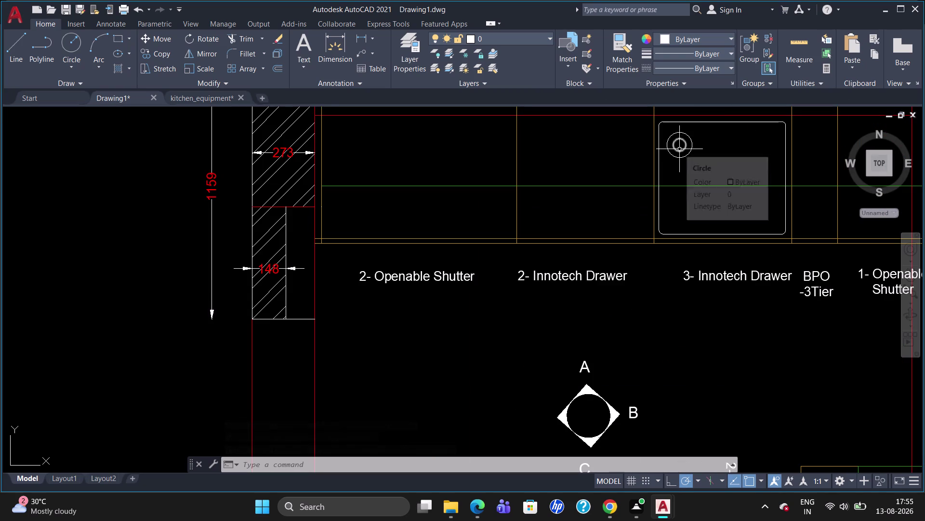
Draw two more concentric rings, including the outer ring, on the burner centre.
key(c)
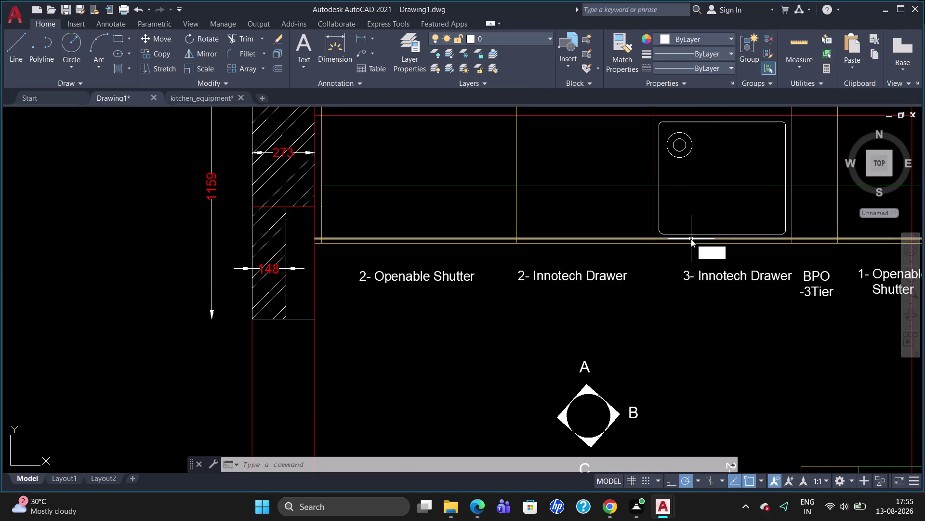
key(Return)
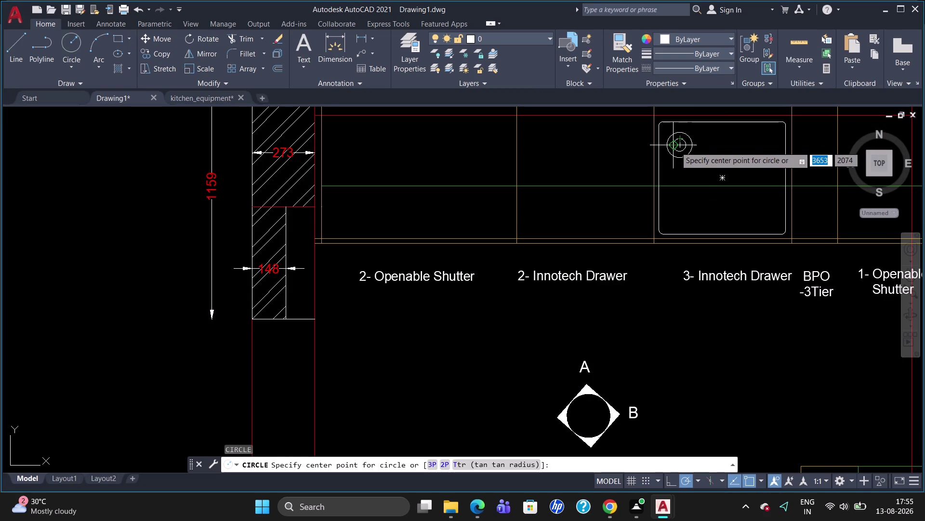
click(680, 147)
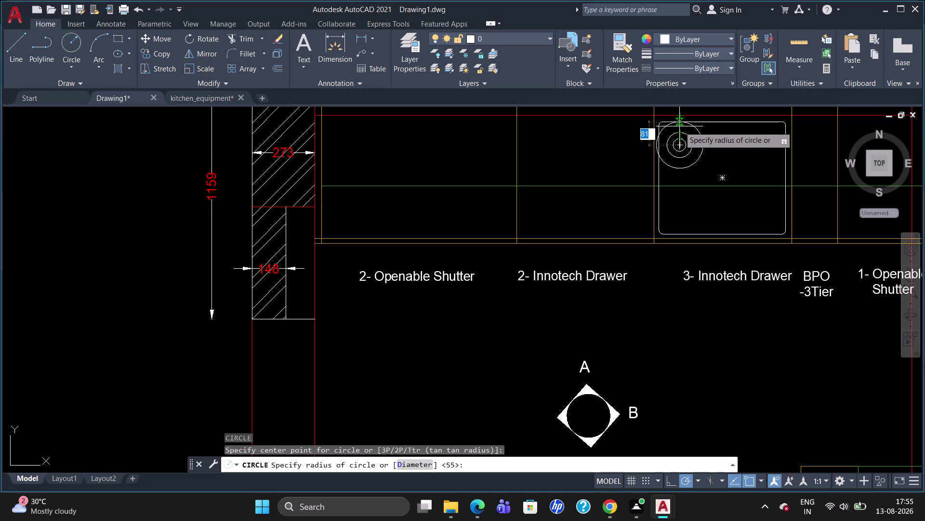
click(681, 128)
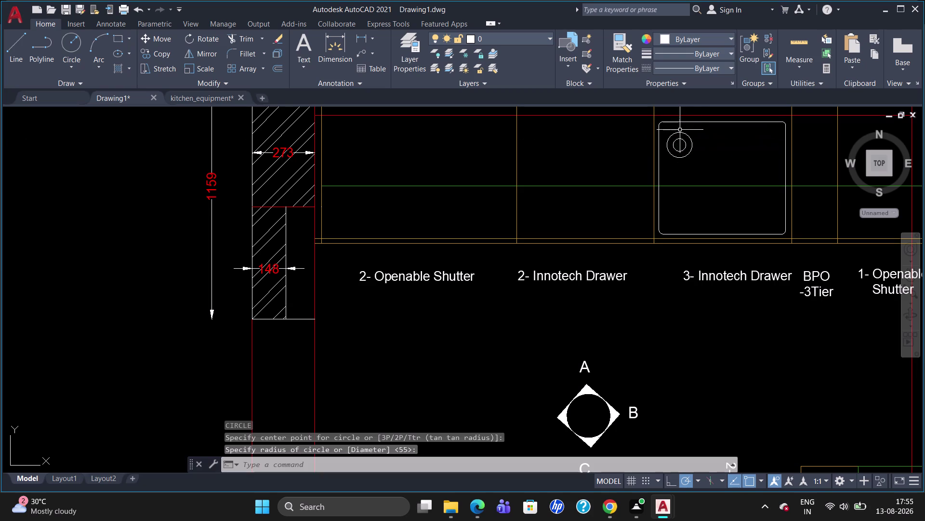
key(c)
key(Return)
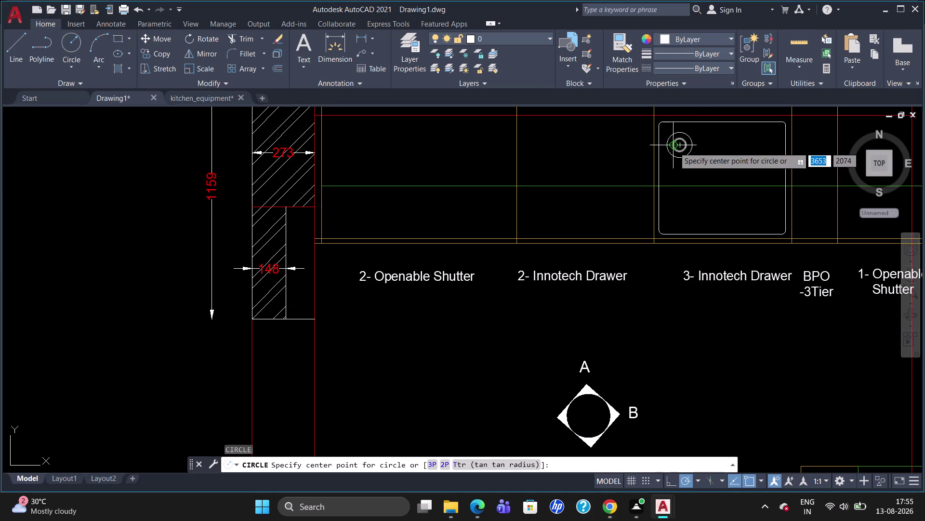
click(680, 146)
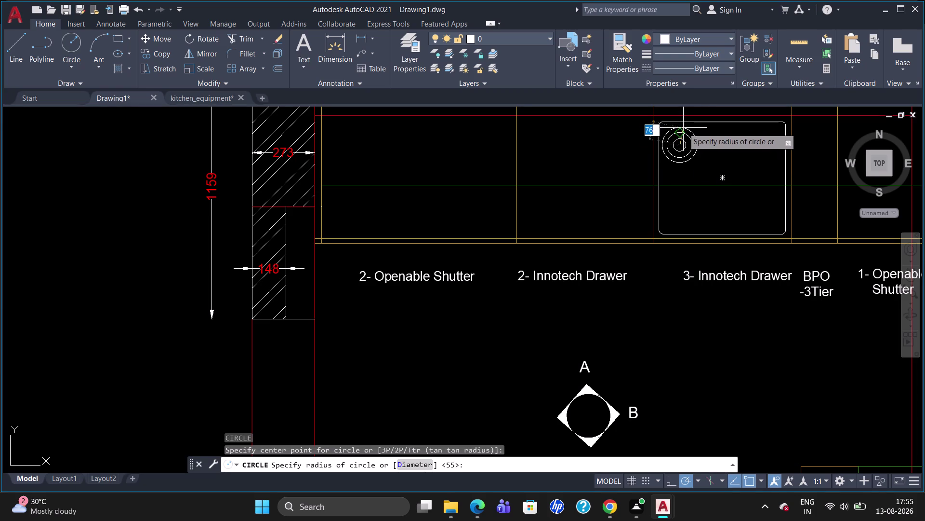
click(682, 127)
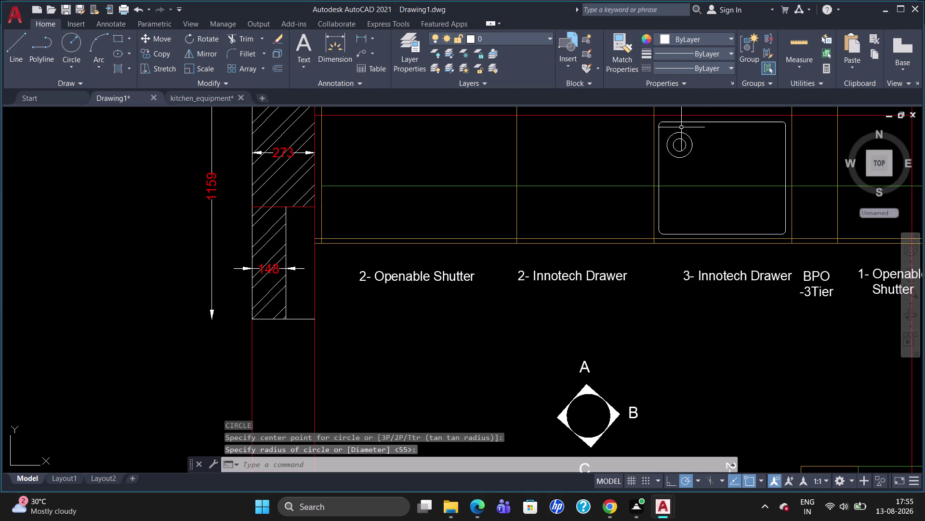
scroll(up, 3)
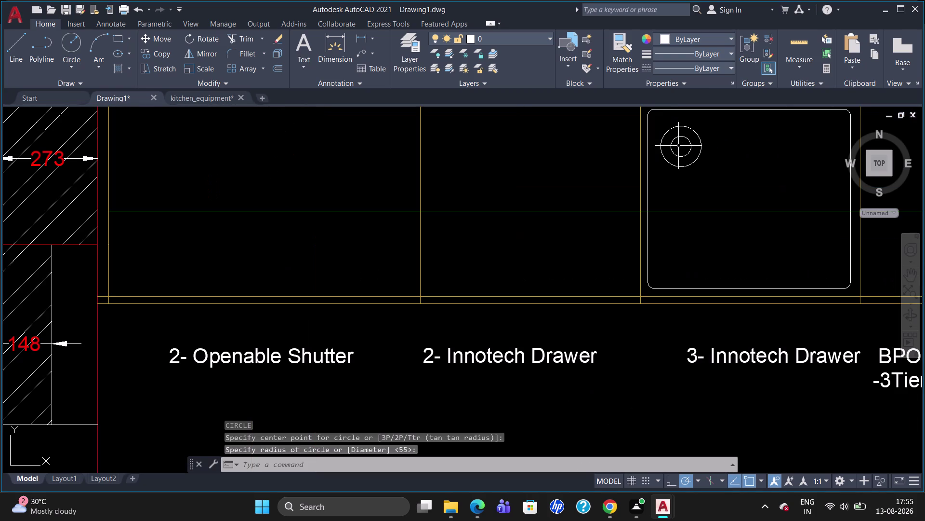
Draw the outer burner circle in the top-left corner after several radius attempts.
key(c)
key(Return)
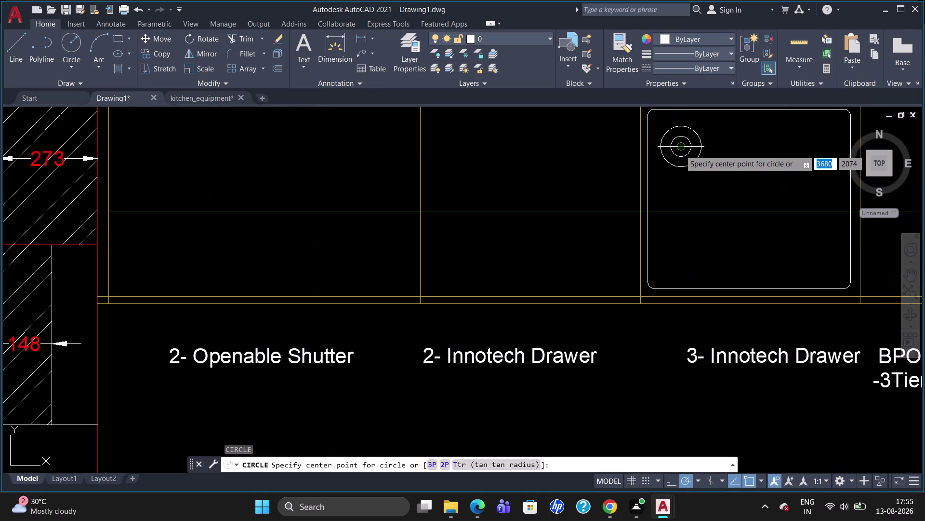
click(681, 149)
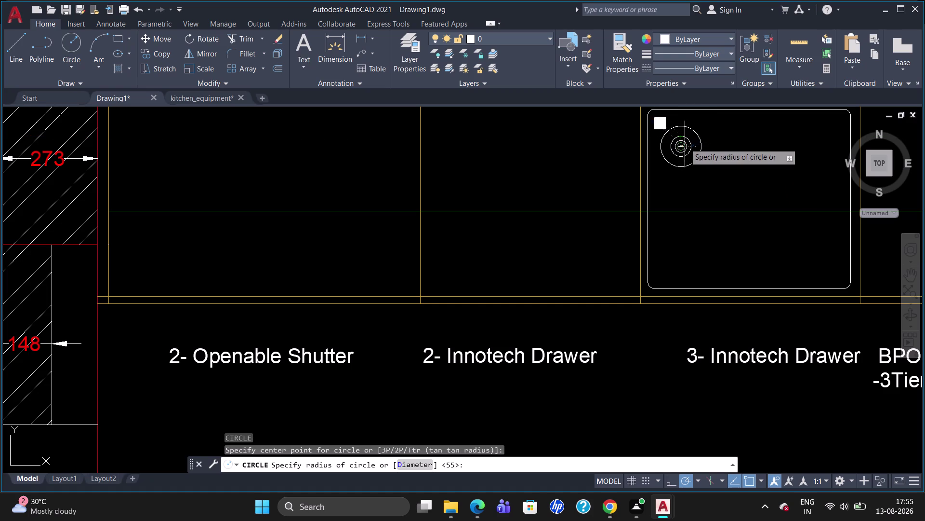
click(684, 144)
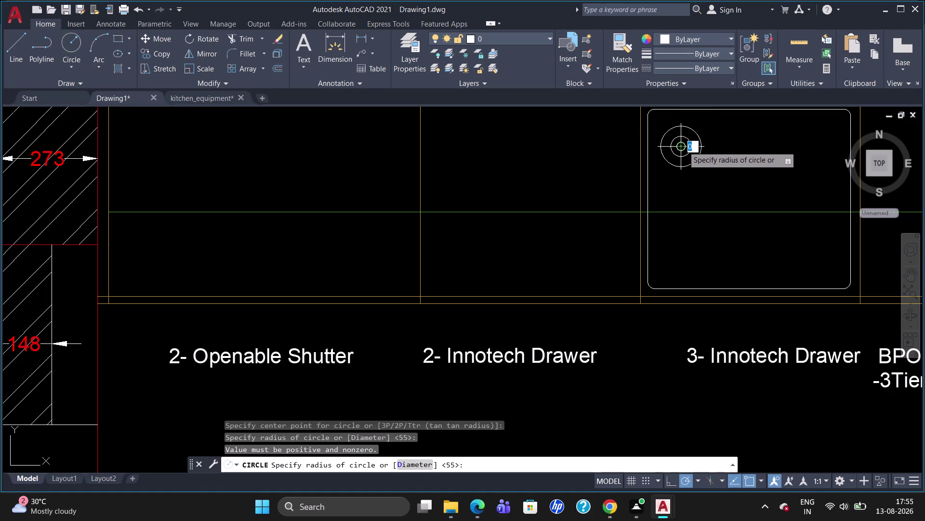
click(683, 146)
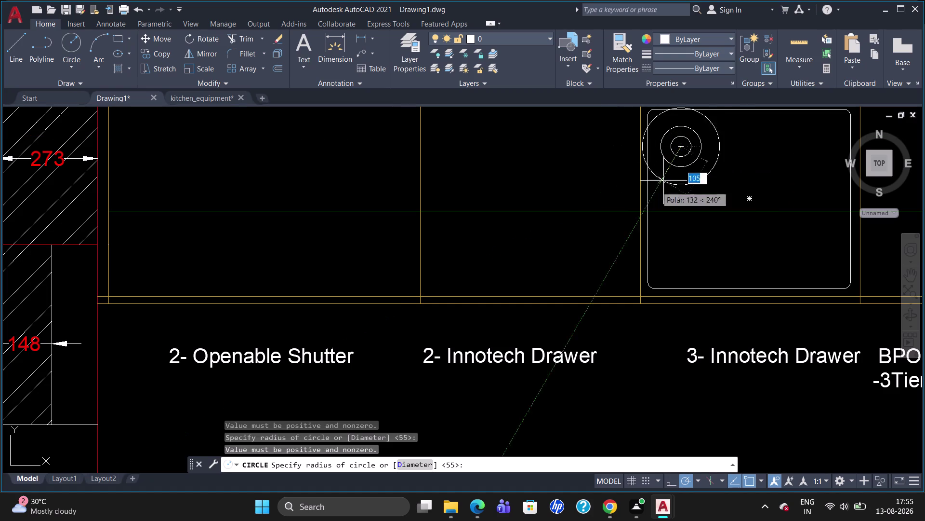
click(682, 148)
click(682, 148)
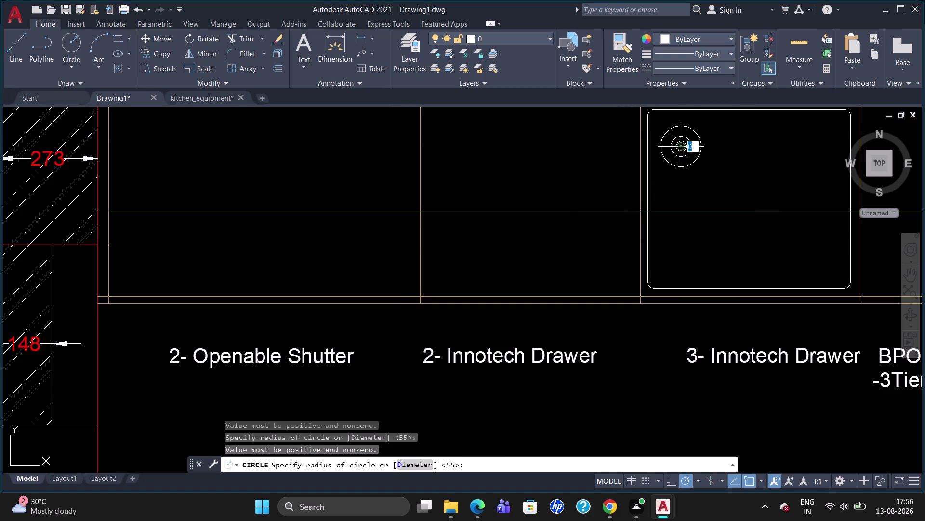
key(Return)
Add another concentric circle on the same burner centre.
key(c)
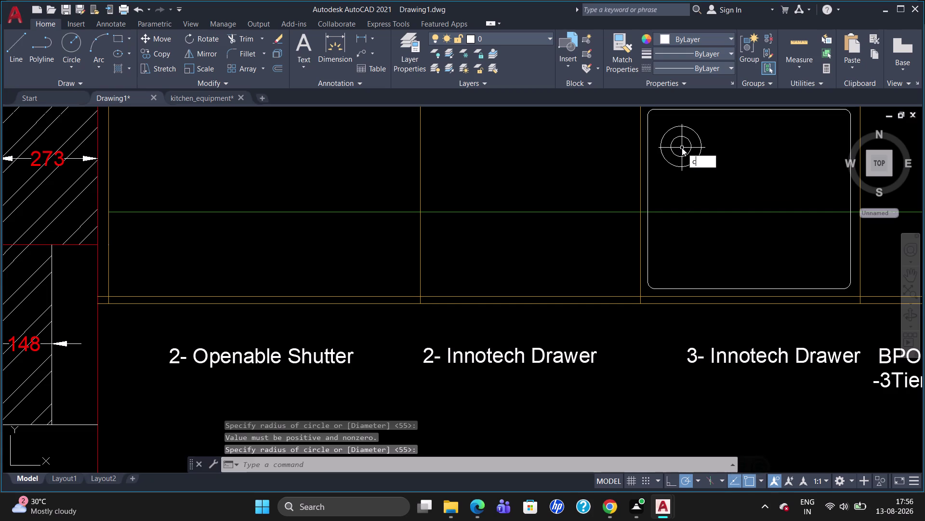
key(Return)
click(682, 146)
click(683, 141)
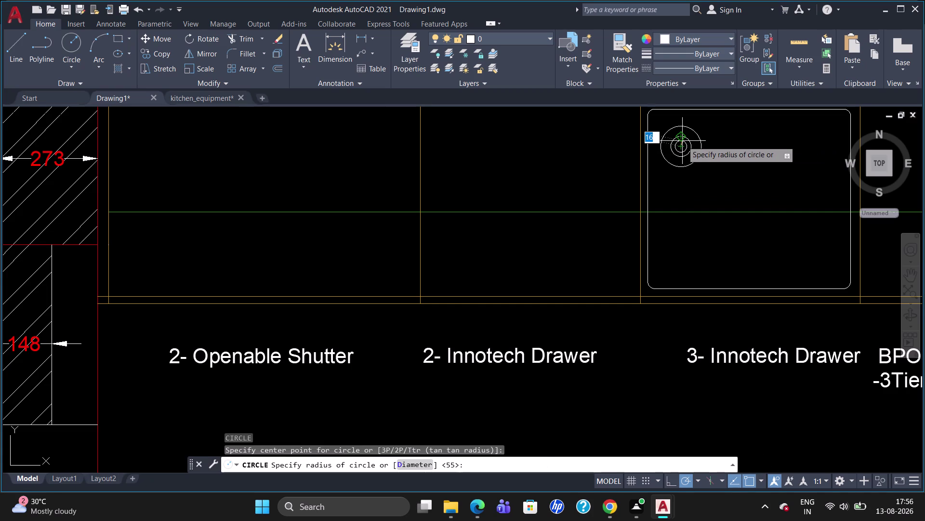
scroll(up, 3)
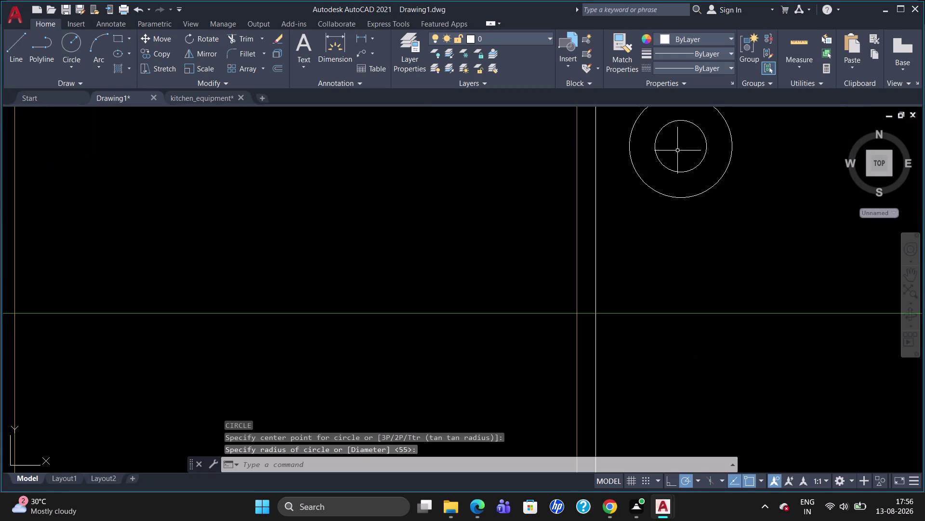
Draw the middle ring, stop drawing circles, and select all the burner's circles.
key(c)
key(Return)
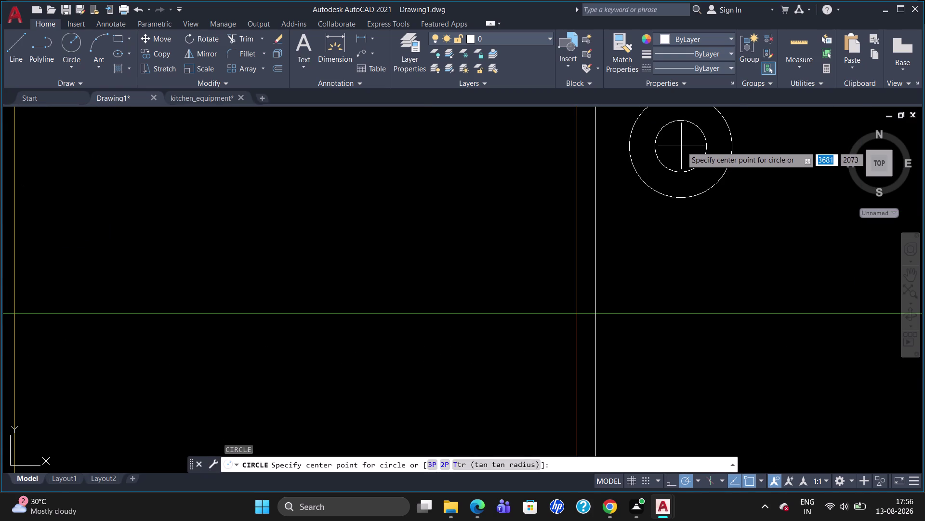
click(681, 143)
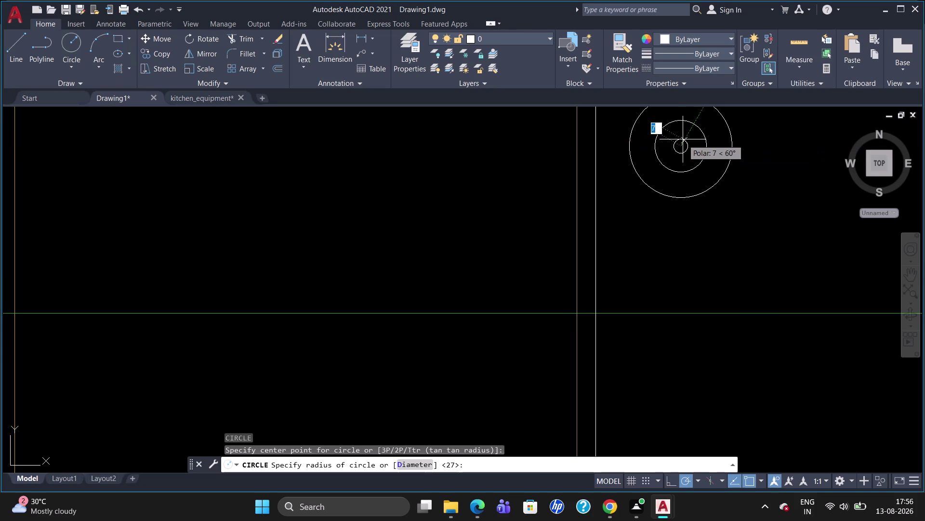
click(683, 138)
key(Escape)
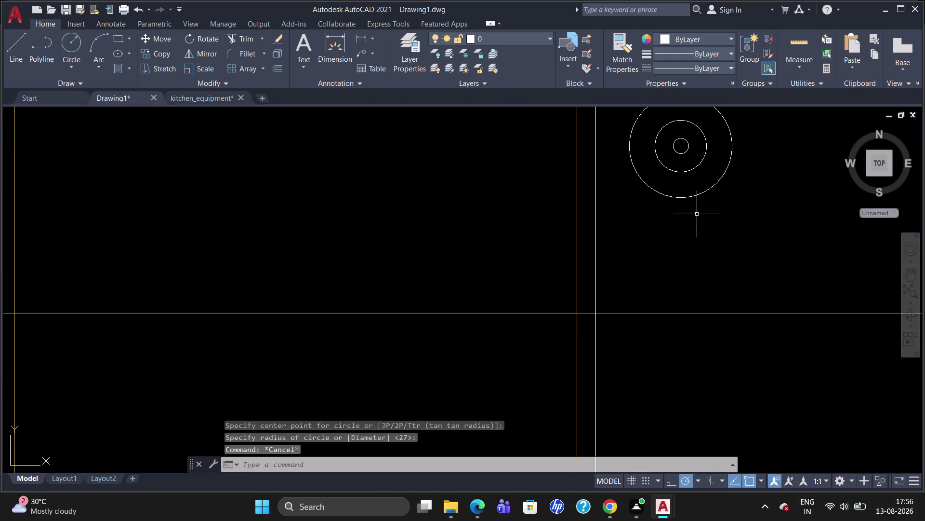
scroll(down, 3)
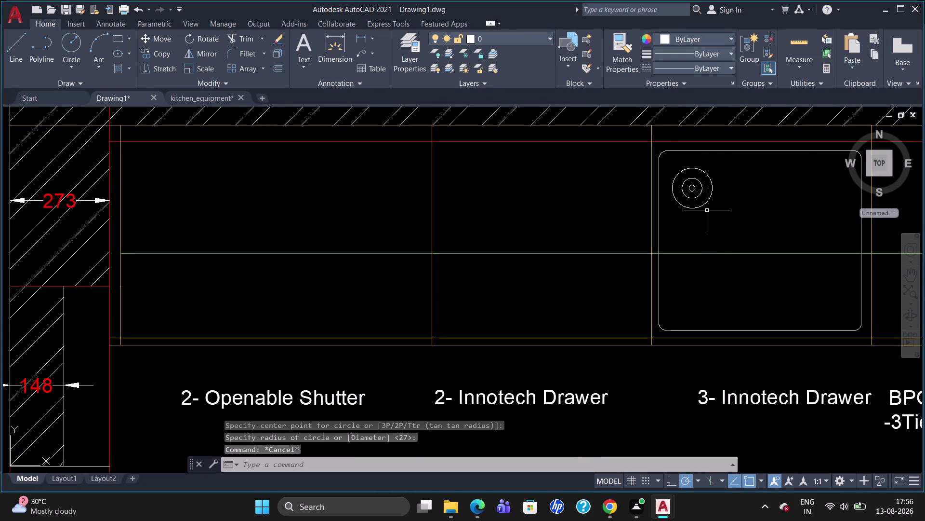
drag(737, 188, 676, 210)
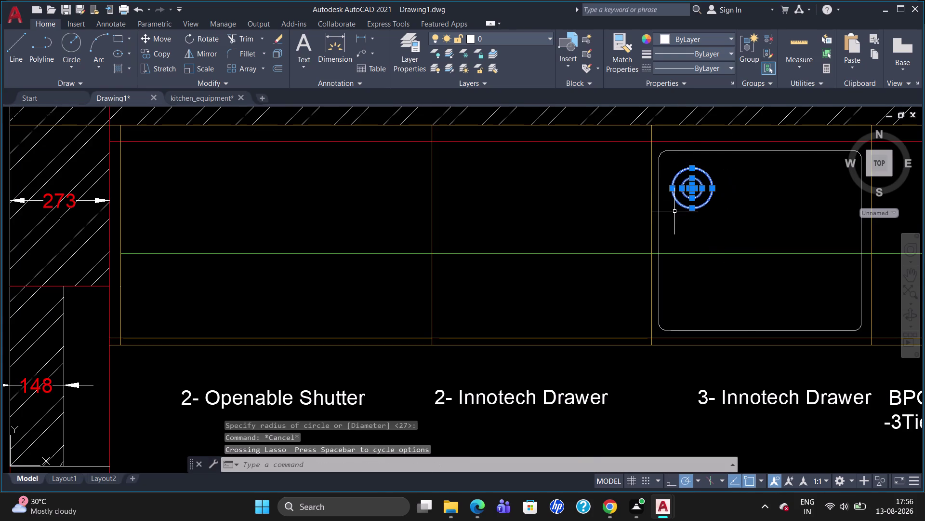
Copy the burner from its centre to the top-right, bottom-right and bottom-left corners.
text(co)
key(Return)
click(694, 187)
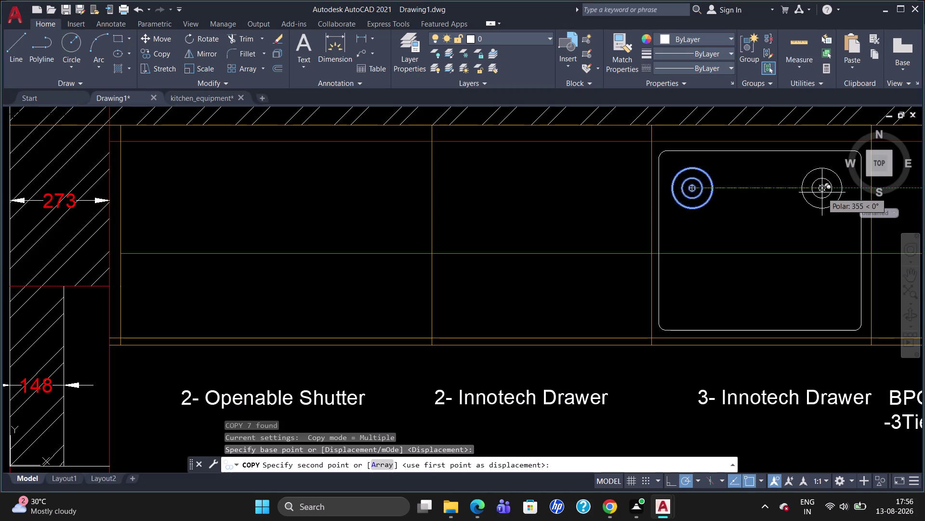
click(823, 192)
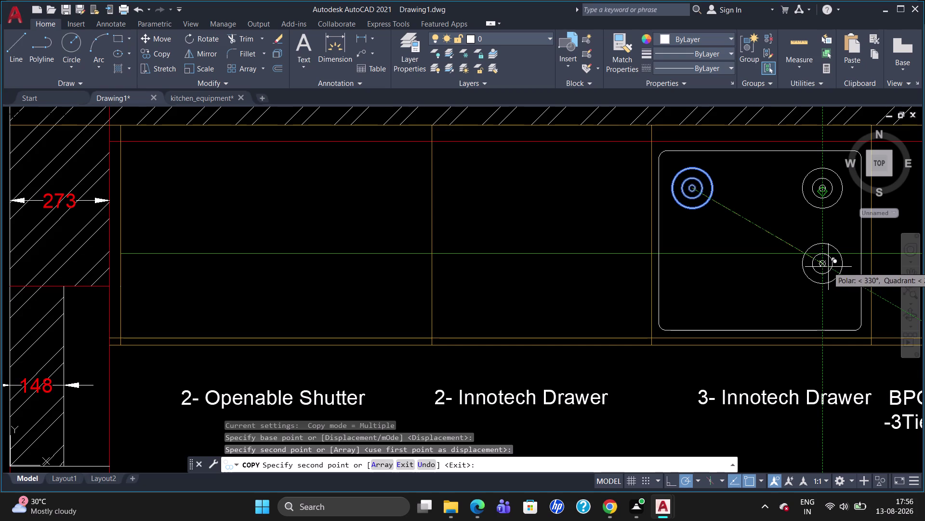
click(829, 267)
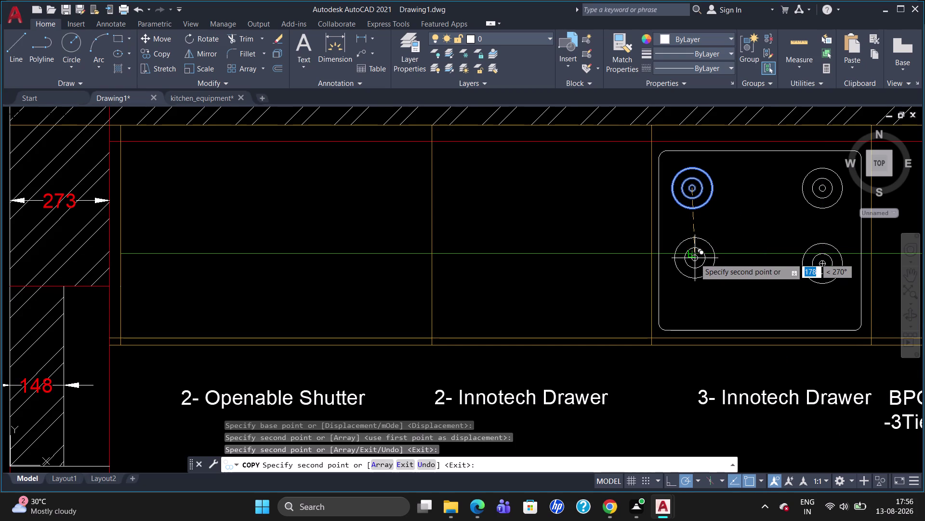
click(695, 257)
key(Escape)
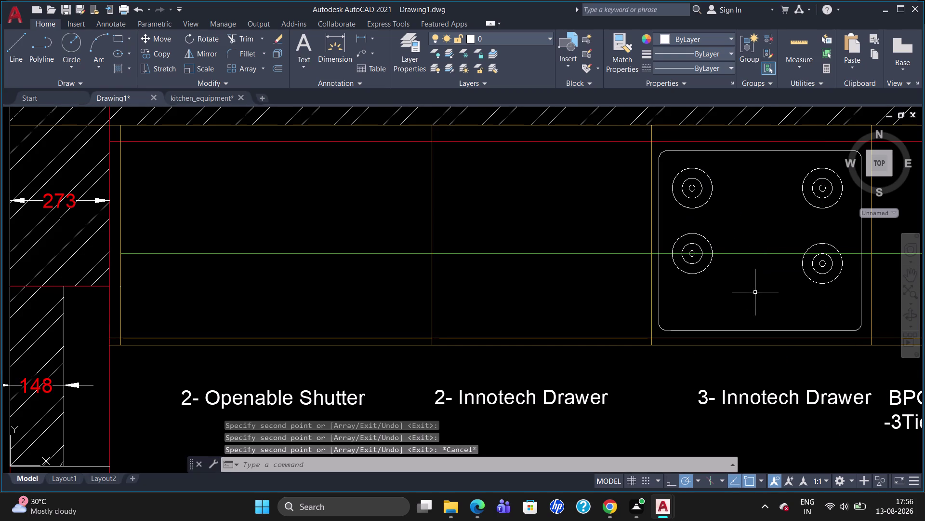
click(691, 254)
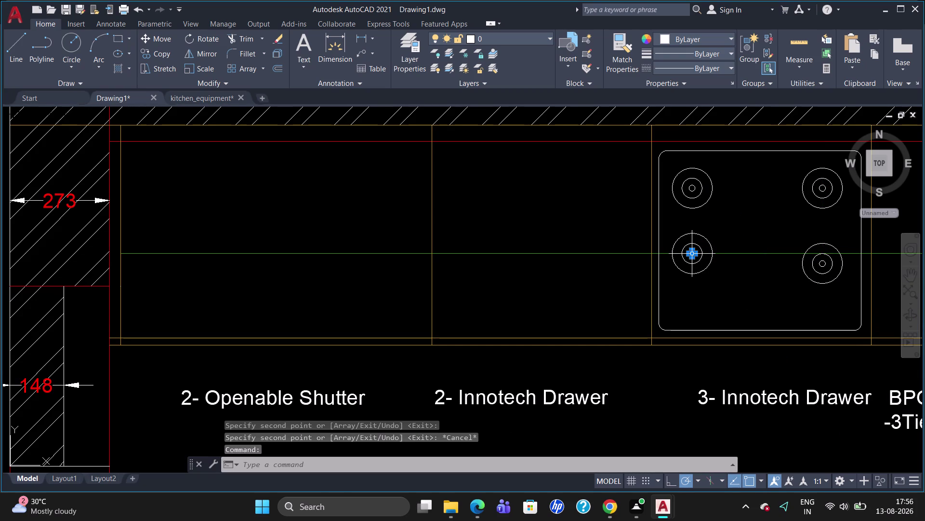
Select and delete the first circles of the lower-left burner.
key(Escape)
click(690, 254)
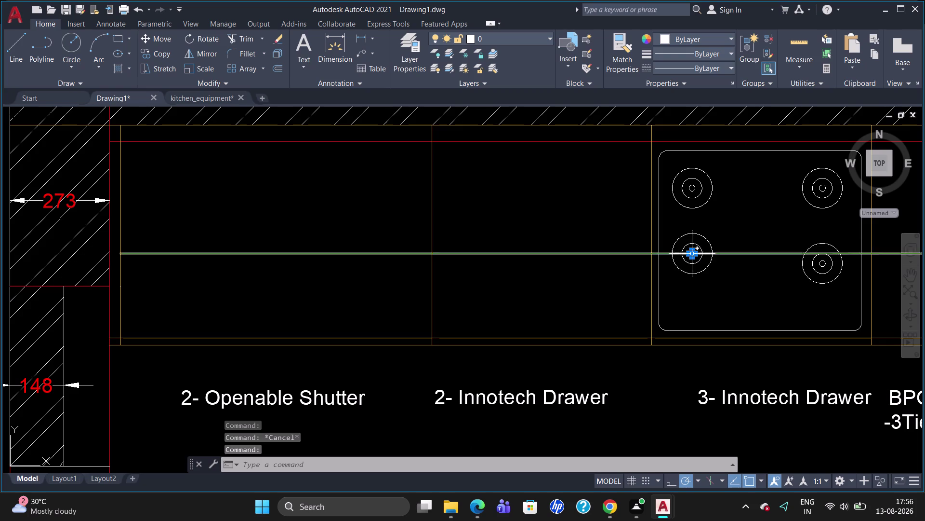
key(Escape)
drag(715, 247, 678, 257)
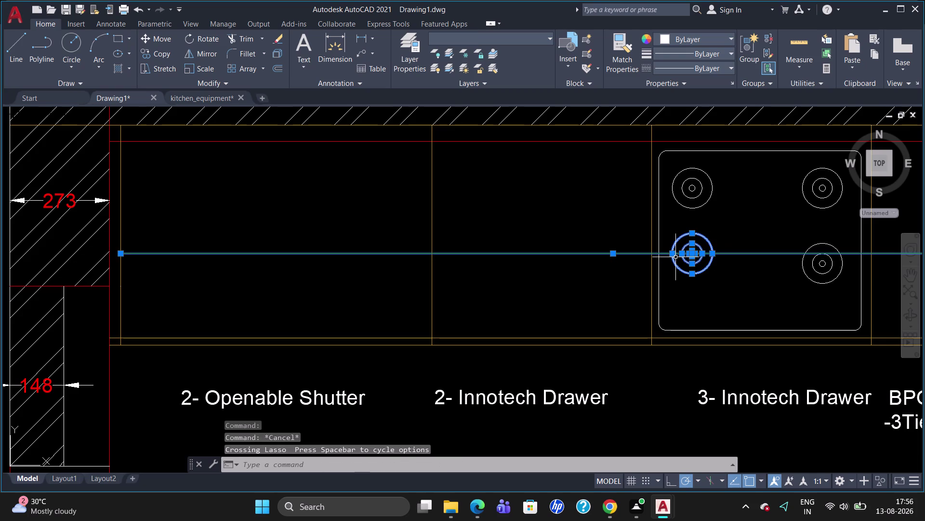
key(Escape)
click(696, 233)
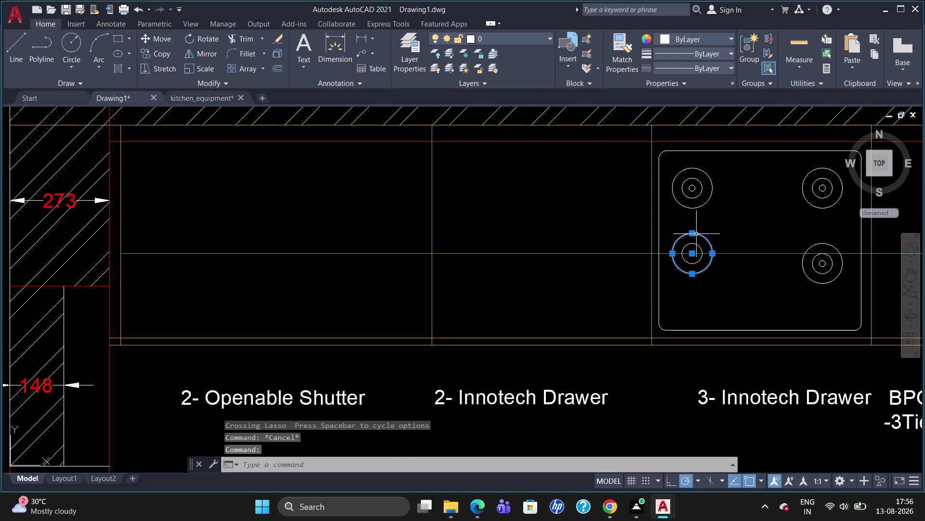
click(691, 244)
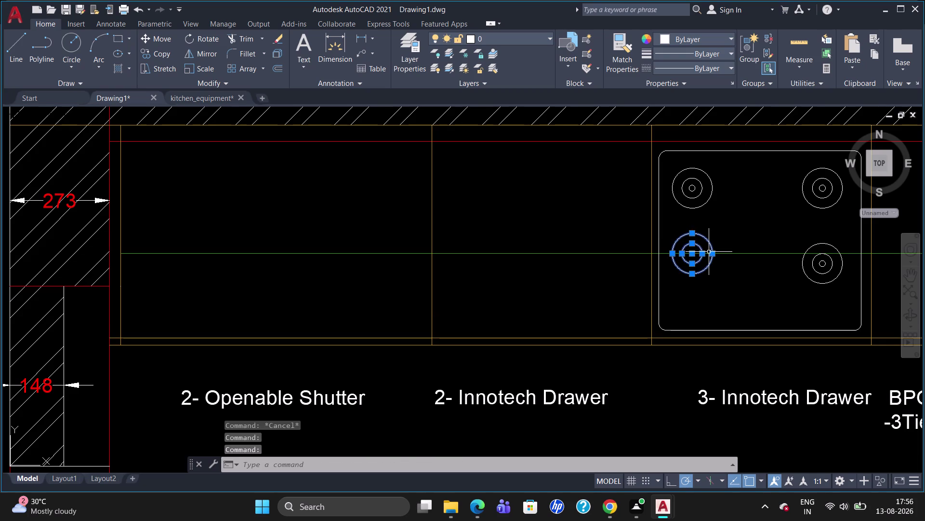
key(Delete)
Delete the remaining lower-left circles and select the top-left burner.
click(695, 245)
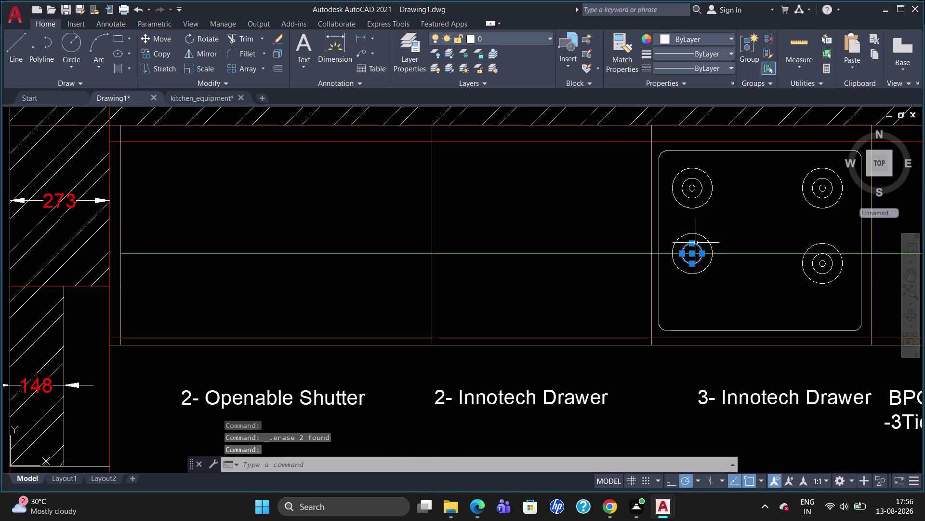
click(699, 234)
key(Delete)
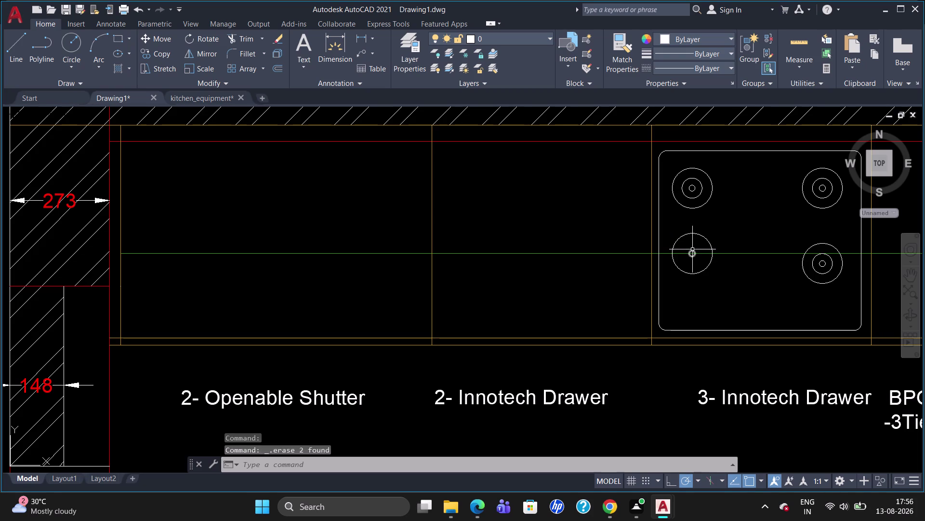
click(692, 250)
key(Delete)
click(699, 234)
key(Delete)
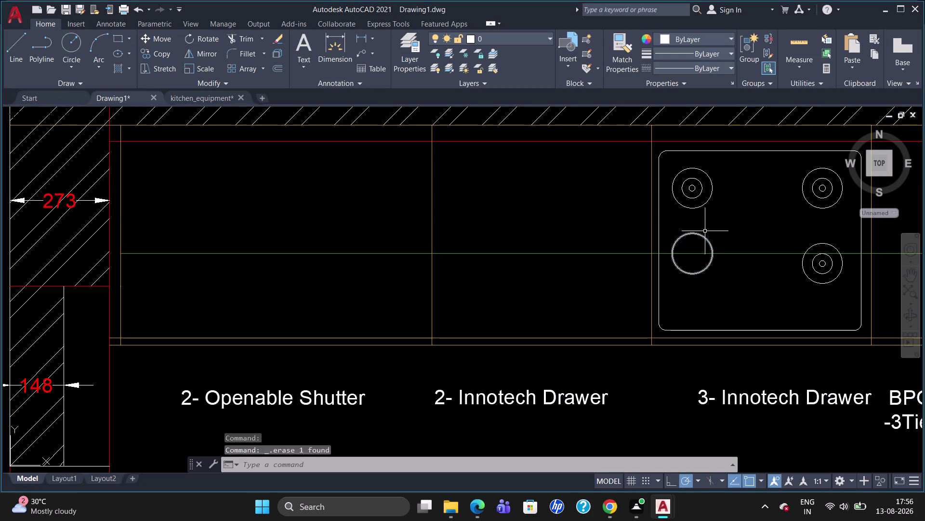
click(699, 234)
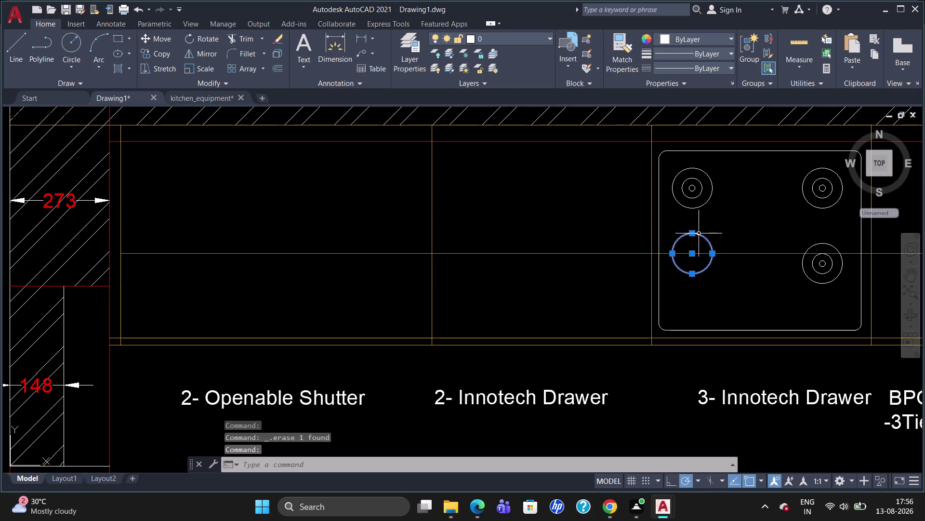
key(Delete)
drag(721, 195, 685, 197)
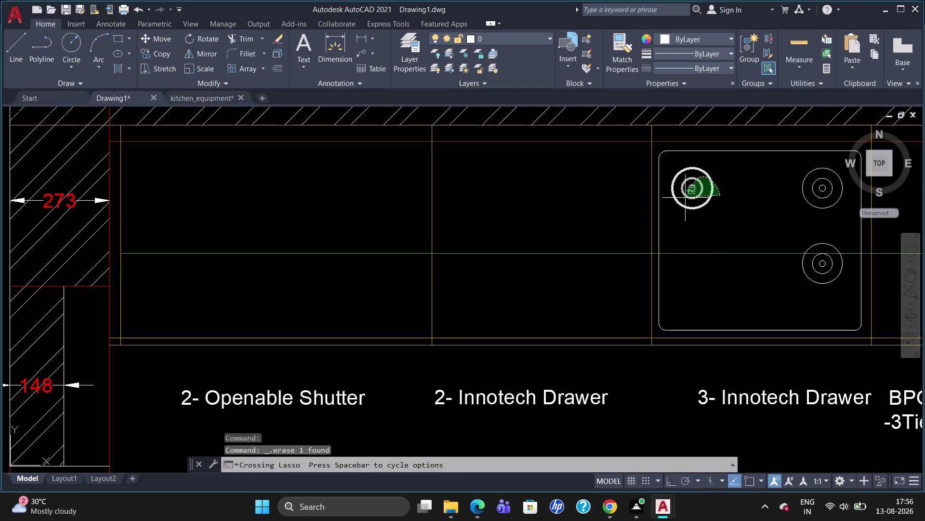
drag(686, 196, 684, 201)
Copy the top-left burner from its centre into the lower-left position.
key(c)
key(o)
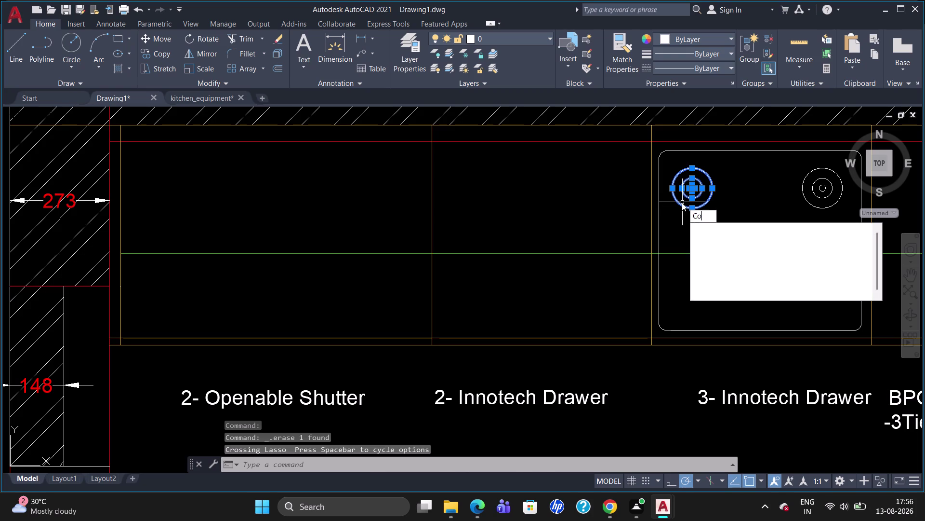
key(Return)
click(693, 187)
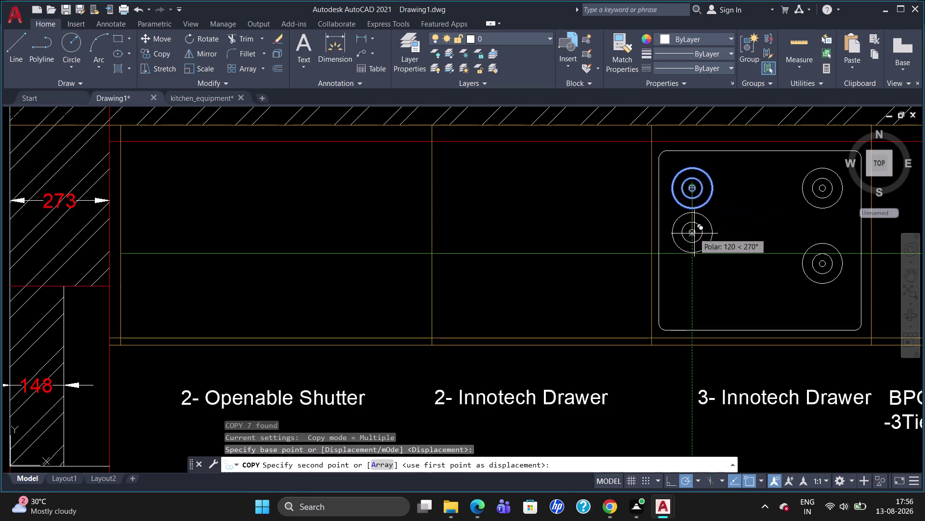
click(696, 266)
key(Escape)
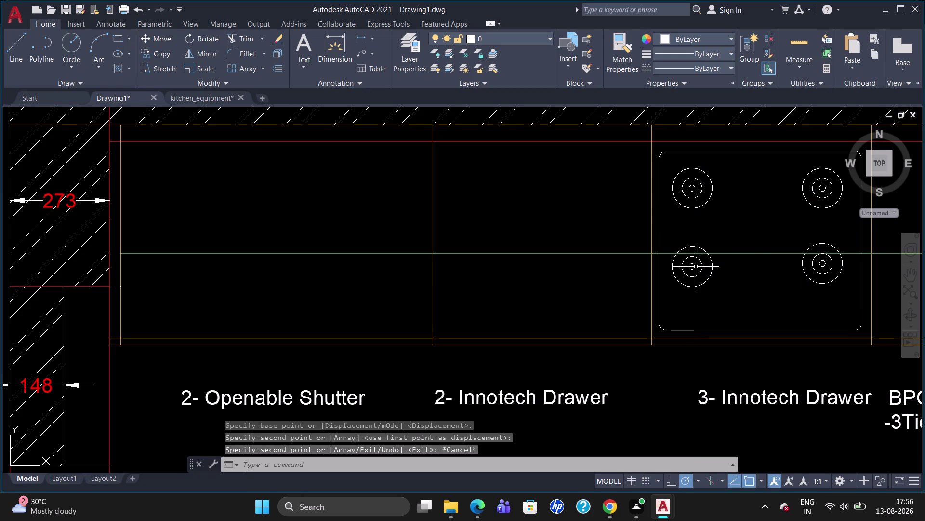